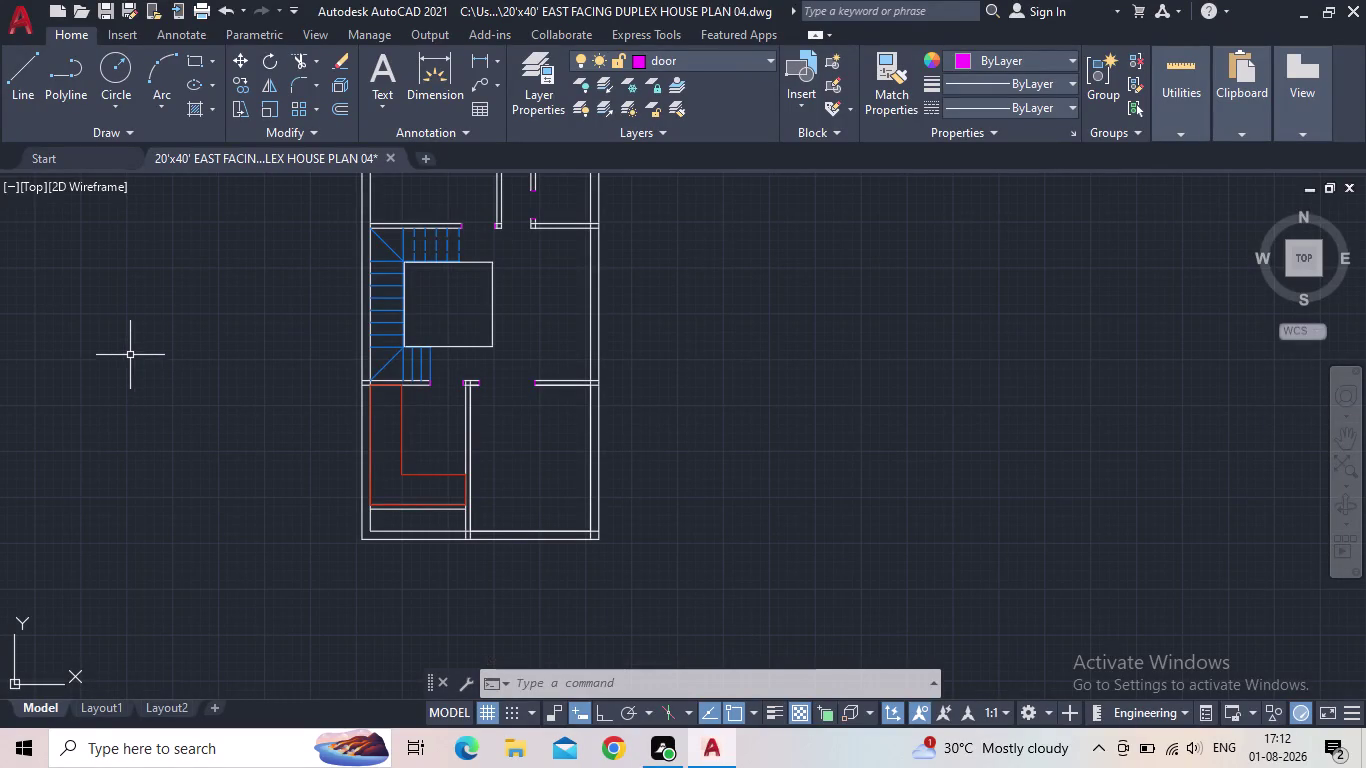
Start TR and fence-trim the wall lines crossing the upper room opening.
scroll(up, 3)
scroll(up, 3)
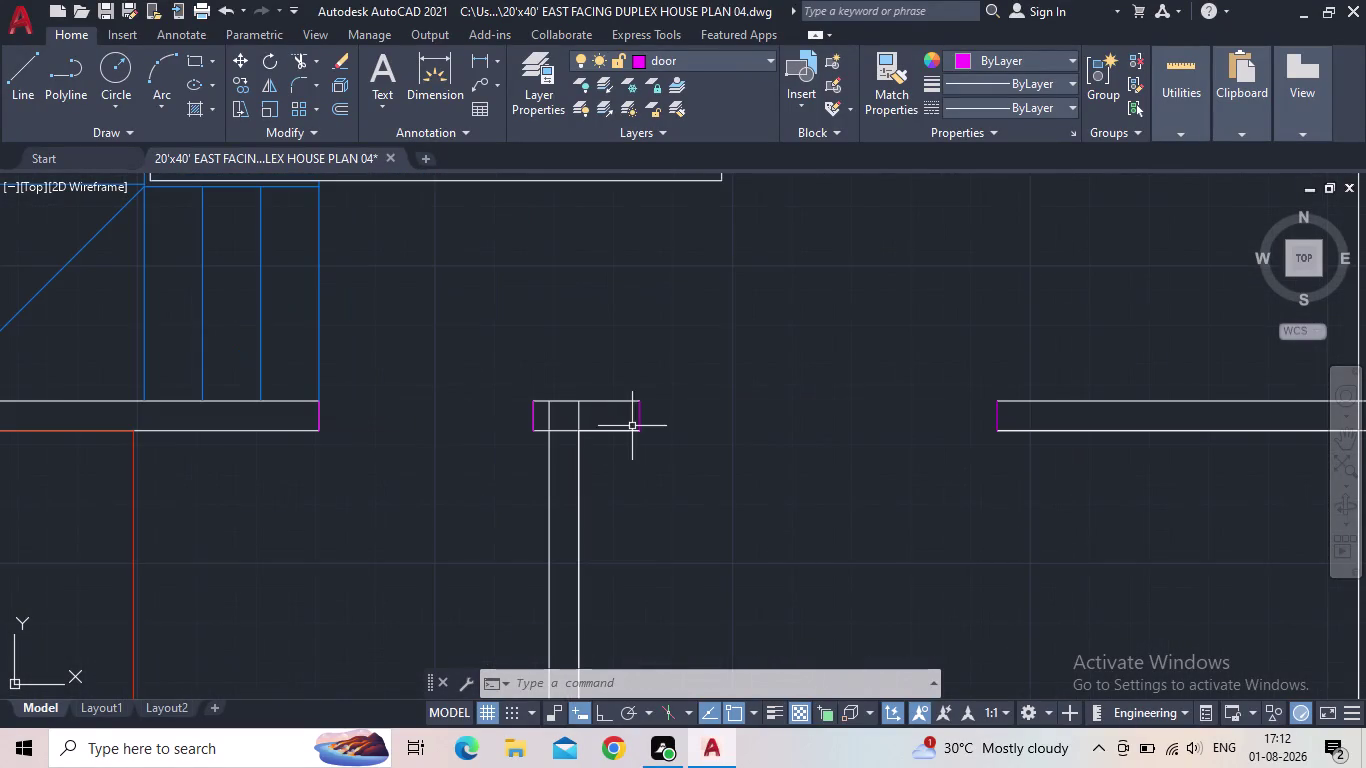
middle_drag(754, 426, 649, 453)
scroll(down, 3)
scroll(down, 3)
middle_drag(683, 321, 707, 387)
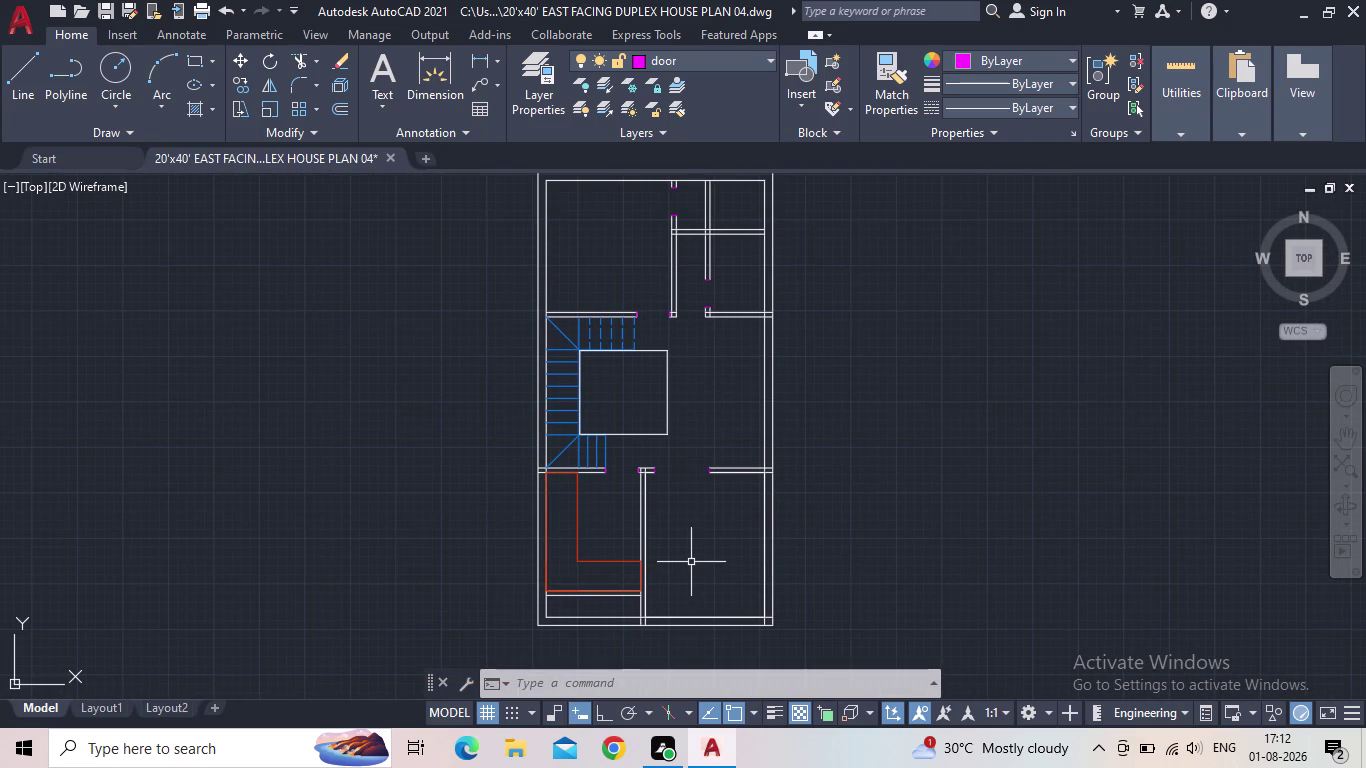
middle_drag(668, 544, 640, 639)
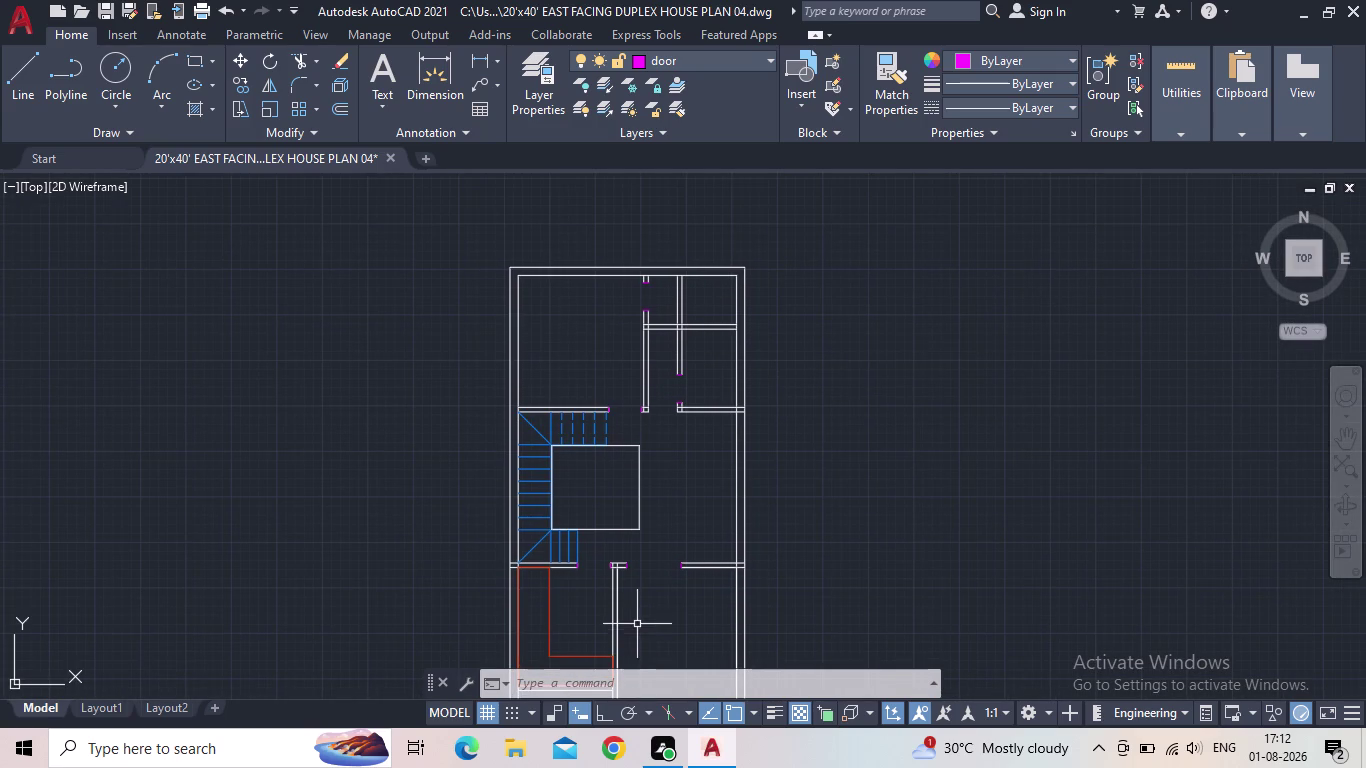
scroll(up, 3)
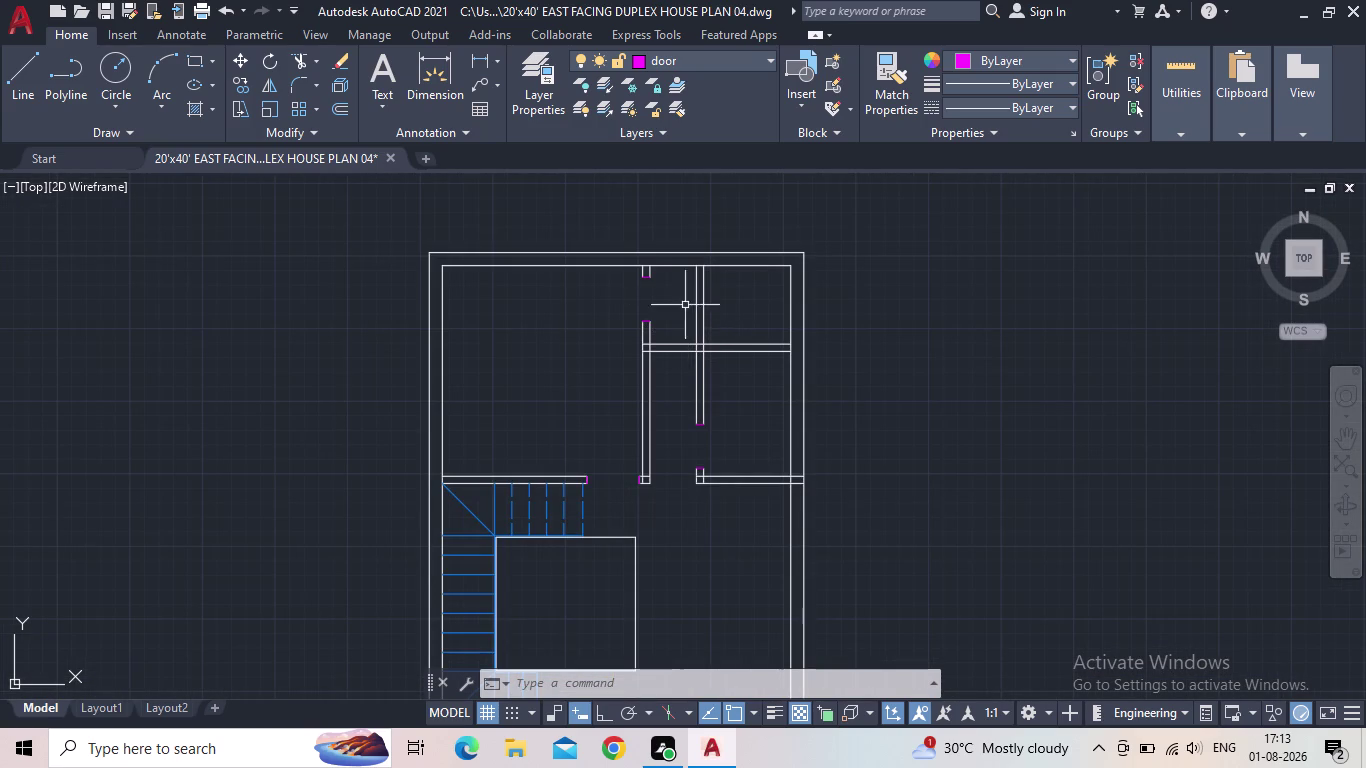
middle_drag(736, 315, 743, 426)
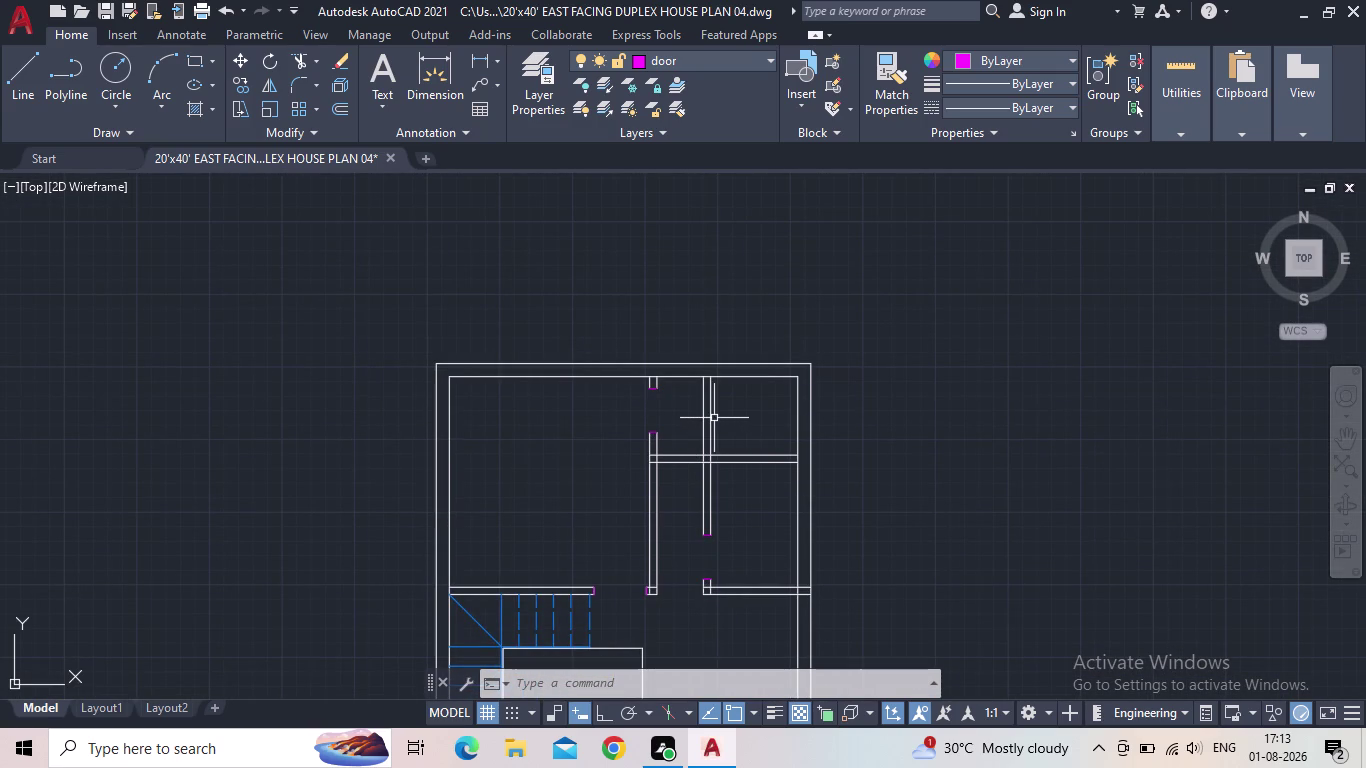
key(t)
key(r)
key(Return)
click(734, 414)
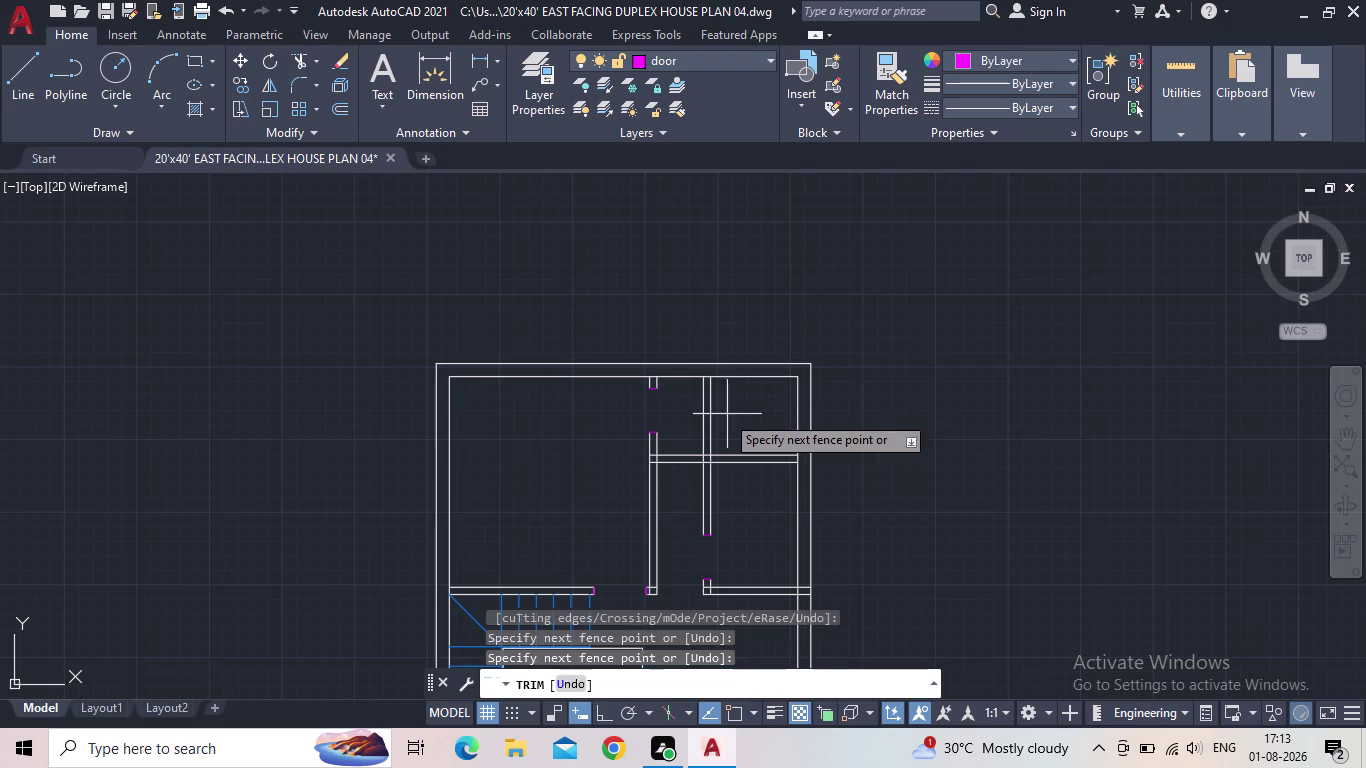
click(697, 418)
Fence-trim the partition lines and cut two wall segments at the junction.
scroll(up, 3)
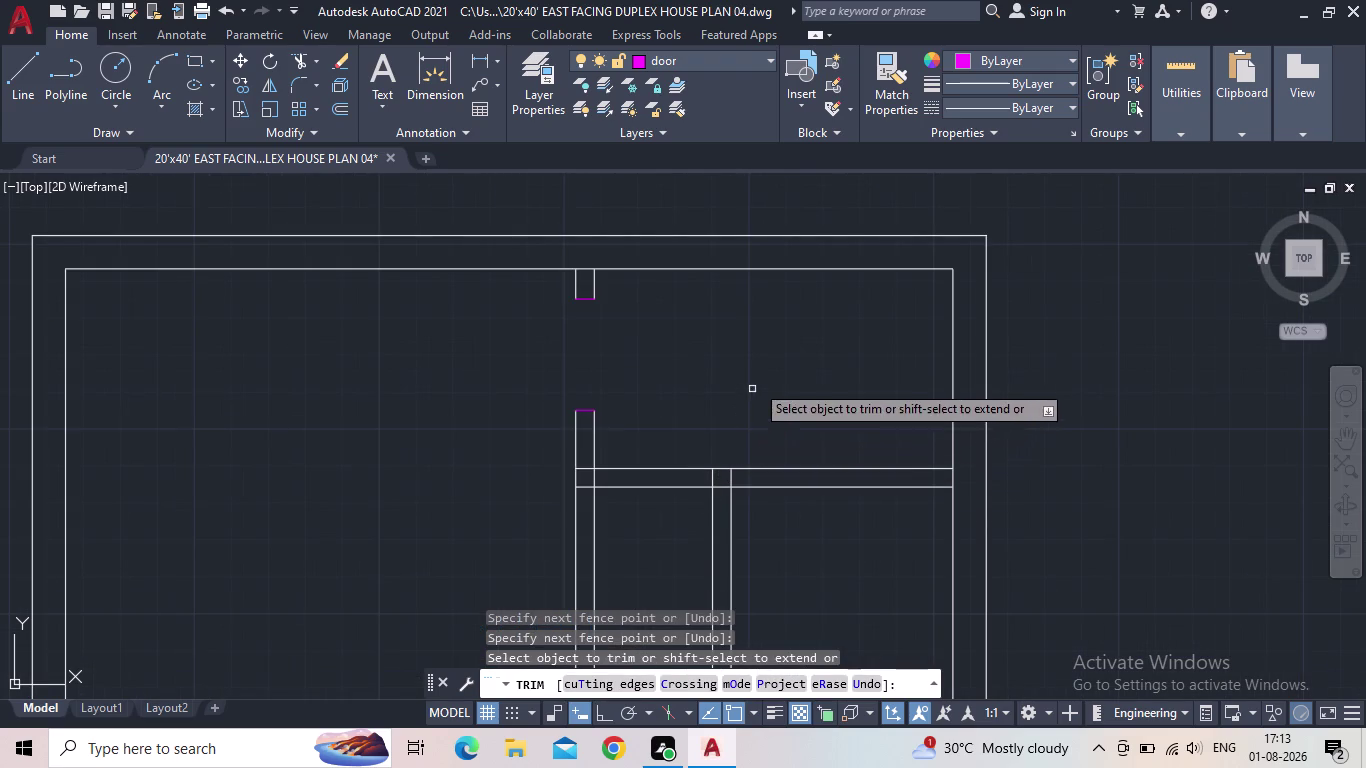
scroll(down, 3)
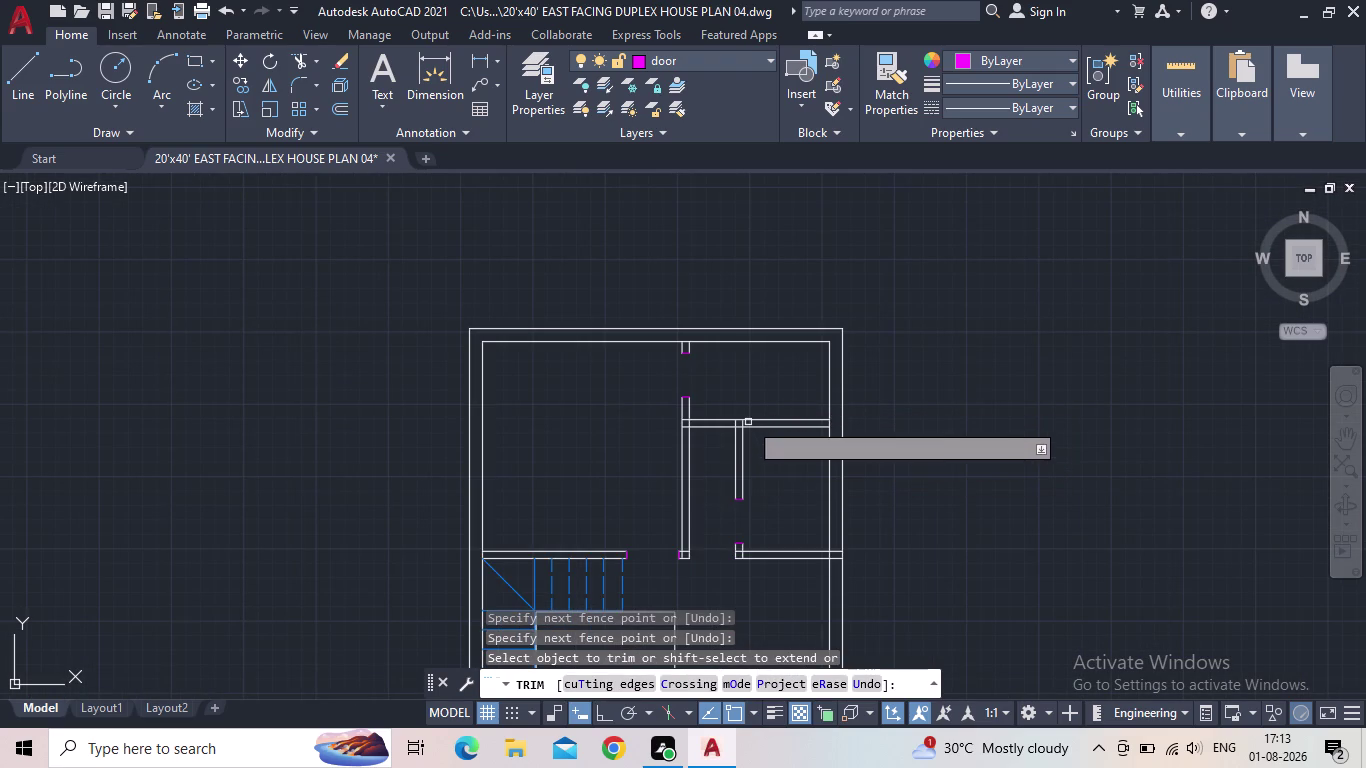
scroll(up, 3)
click(809, 432)
click(718, 440)
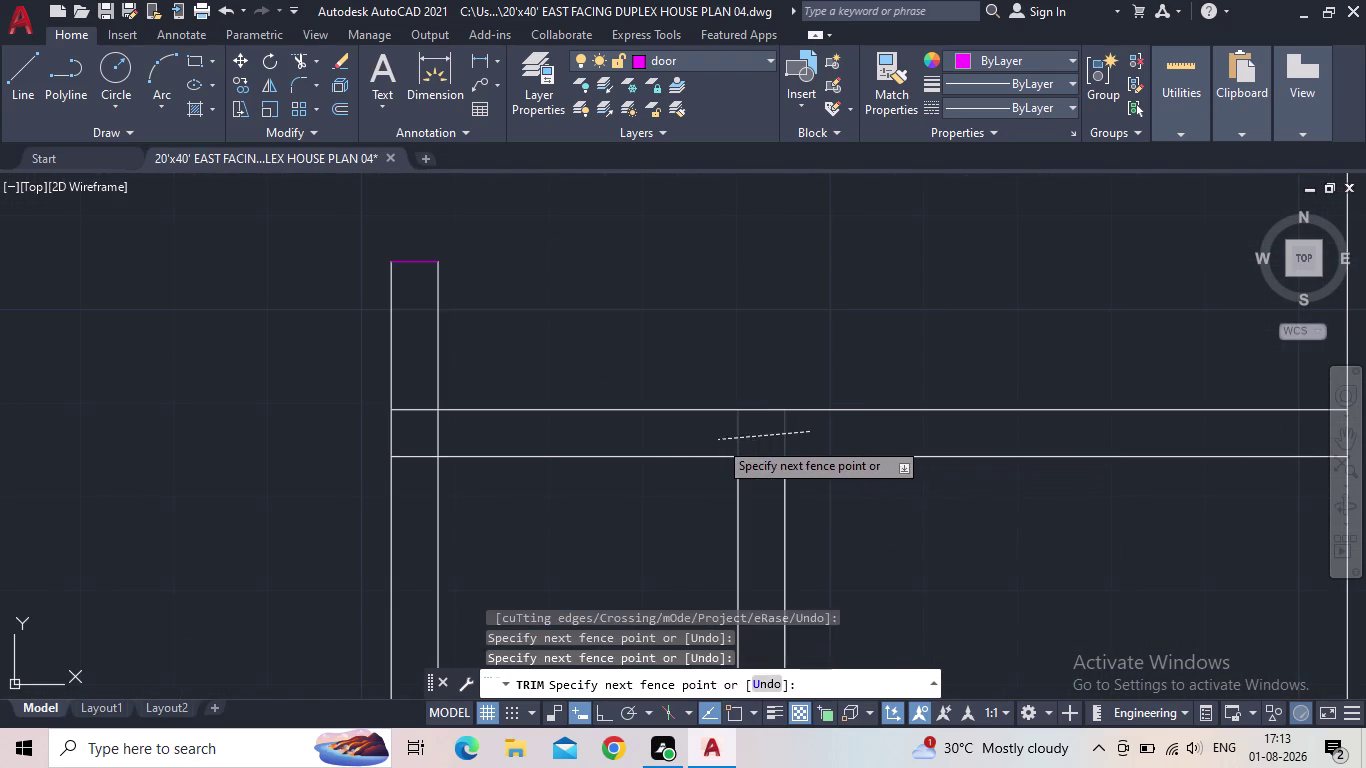
scroll(down, 3)
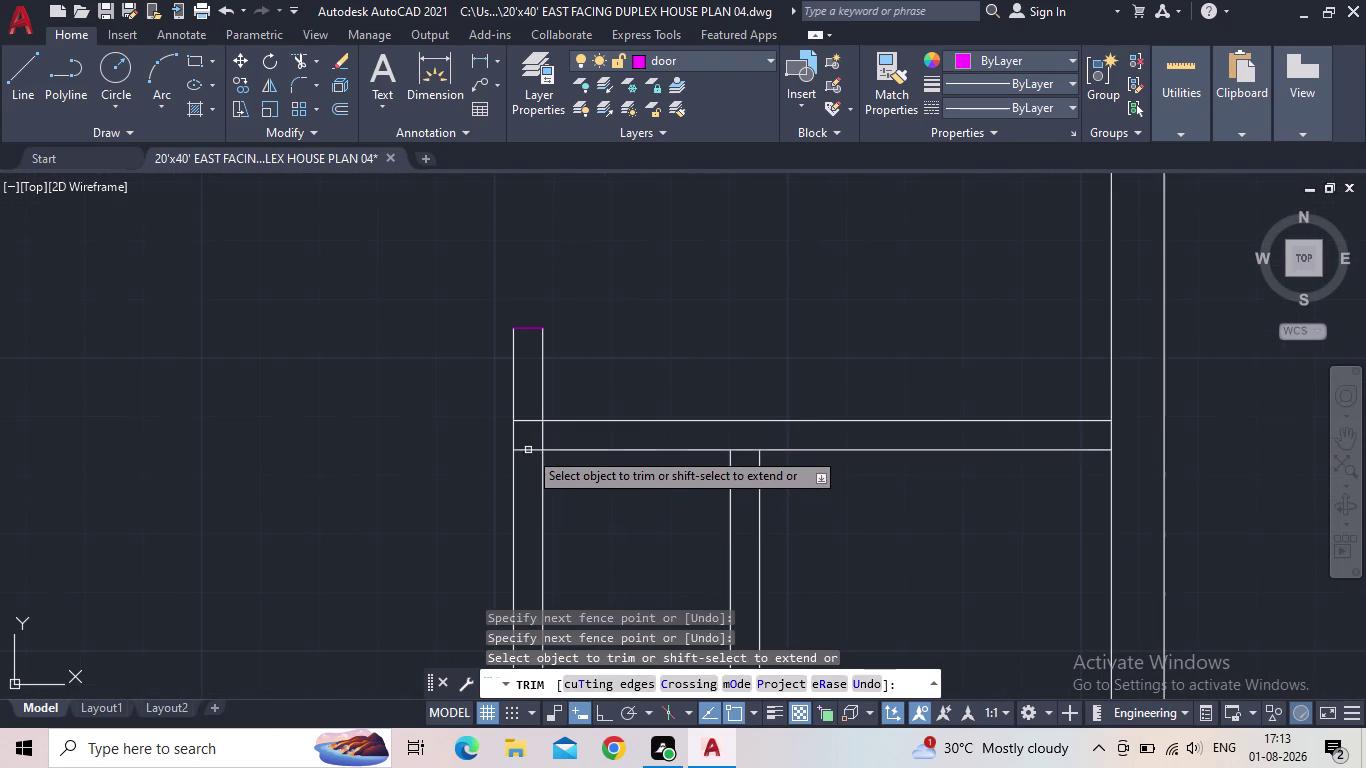
scroll(up, 3)
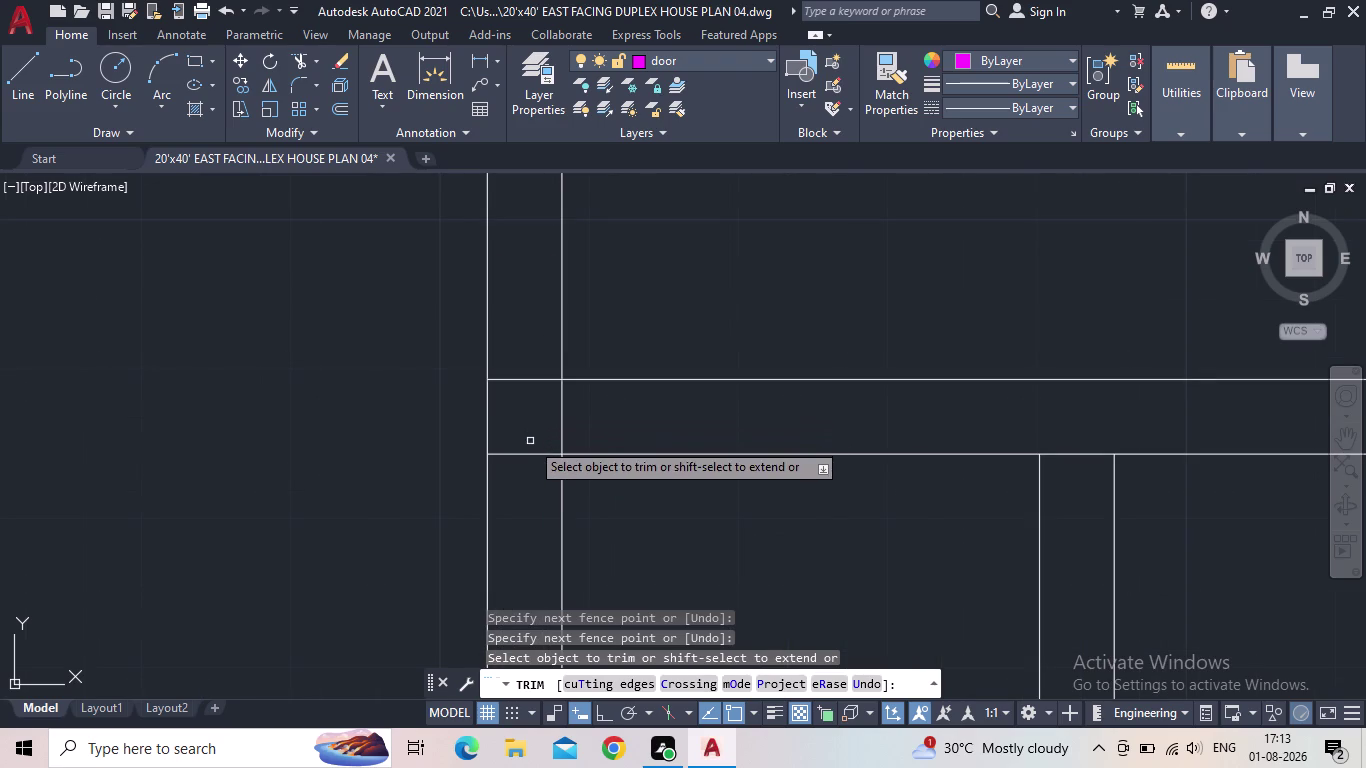
click(526, 455)
click(562, 433)
Trim the last stray wall segment in the upper-right room and finish trimming.
scroll(down, 3)
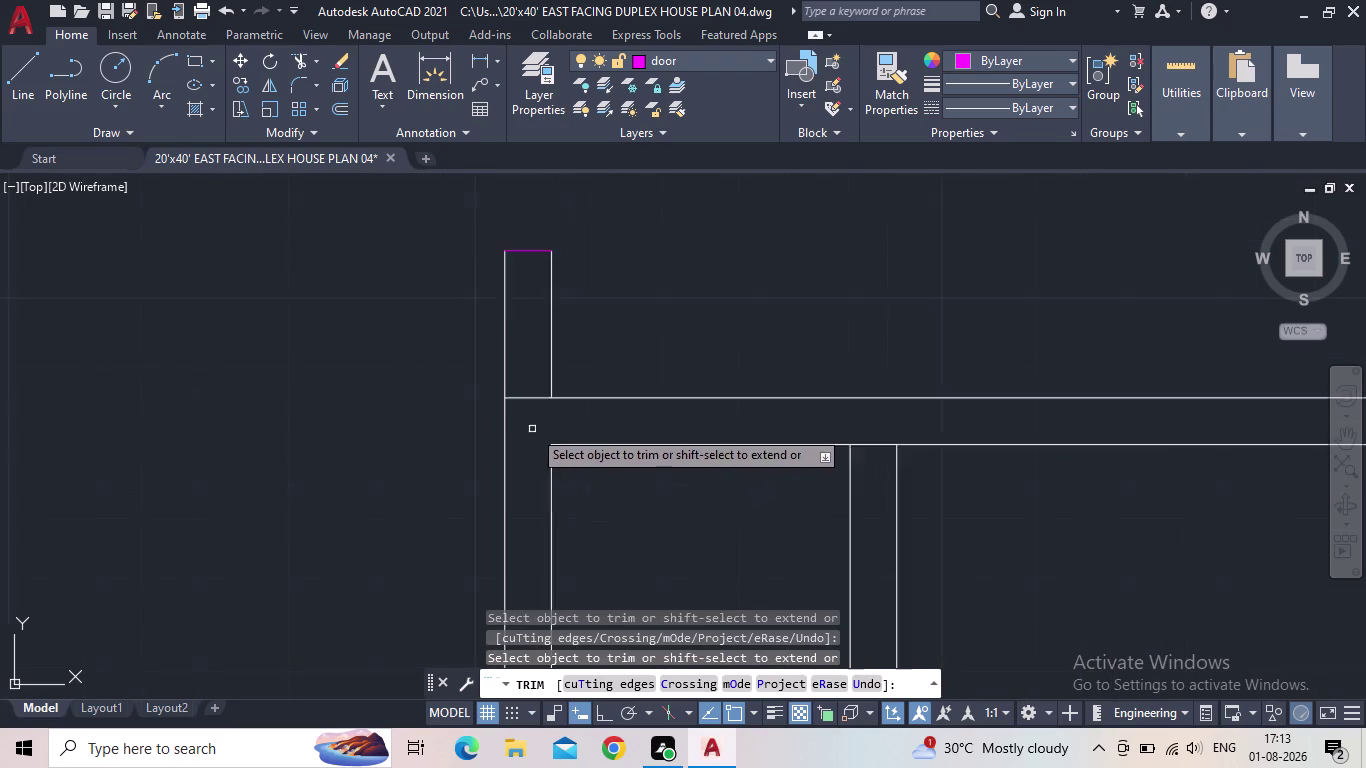
scroll(down, 3)
scroll(down, 3)
middle_drag(608, 482, 632, 435)
scroll(down, 3)
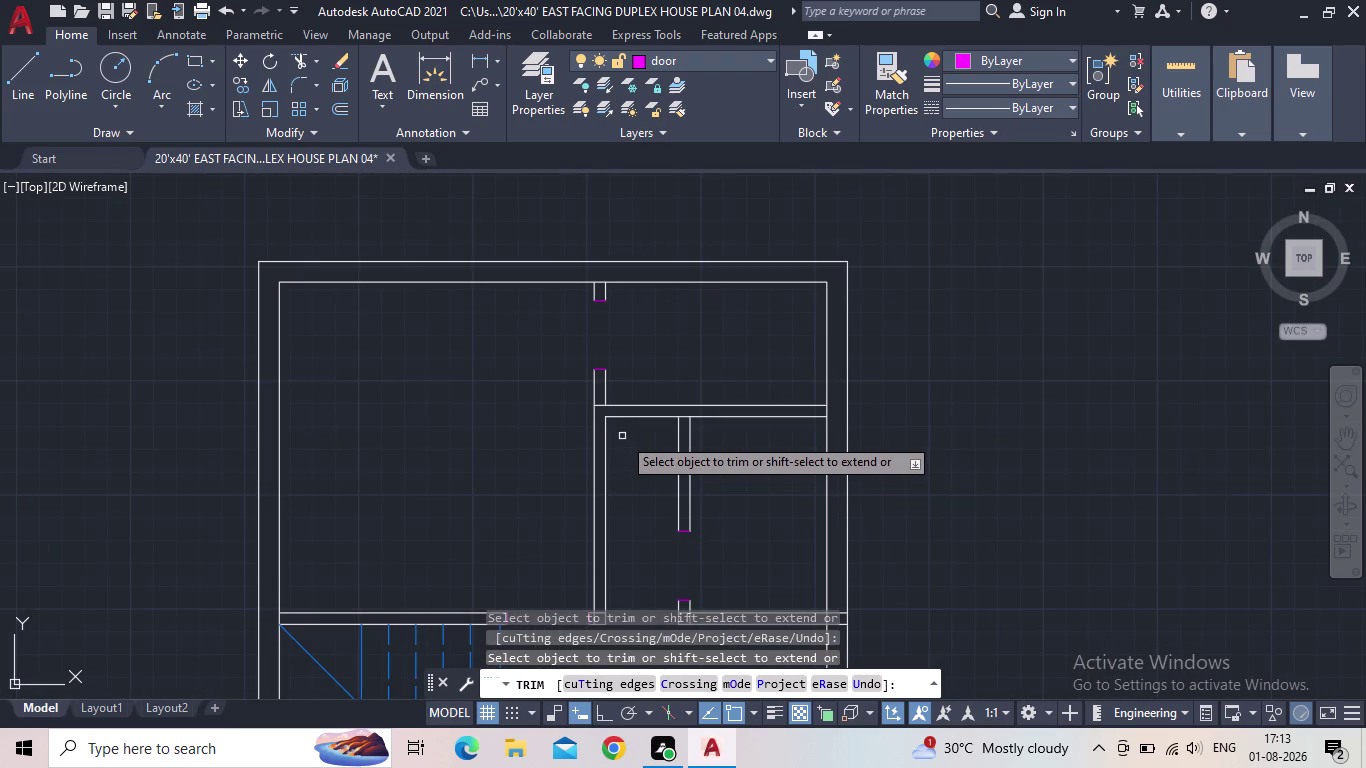
middle_drag(649, 419, 653, 388)
click(658, 427)
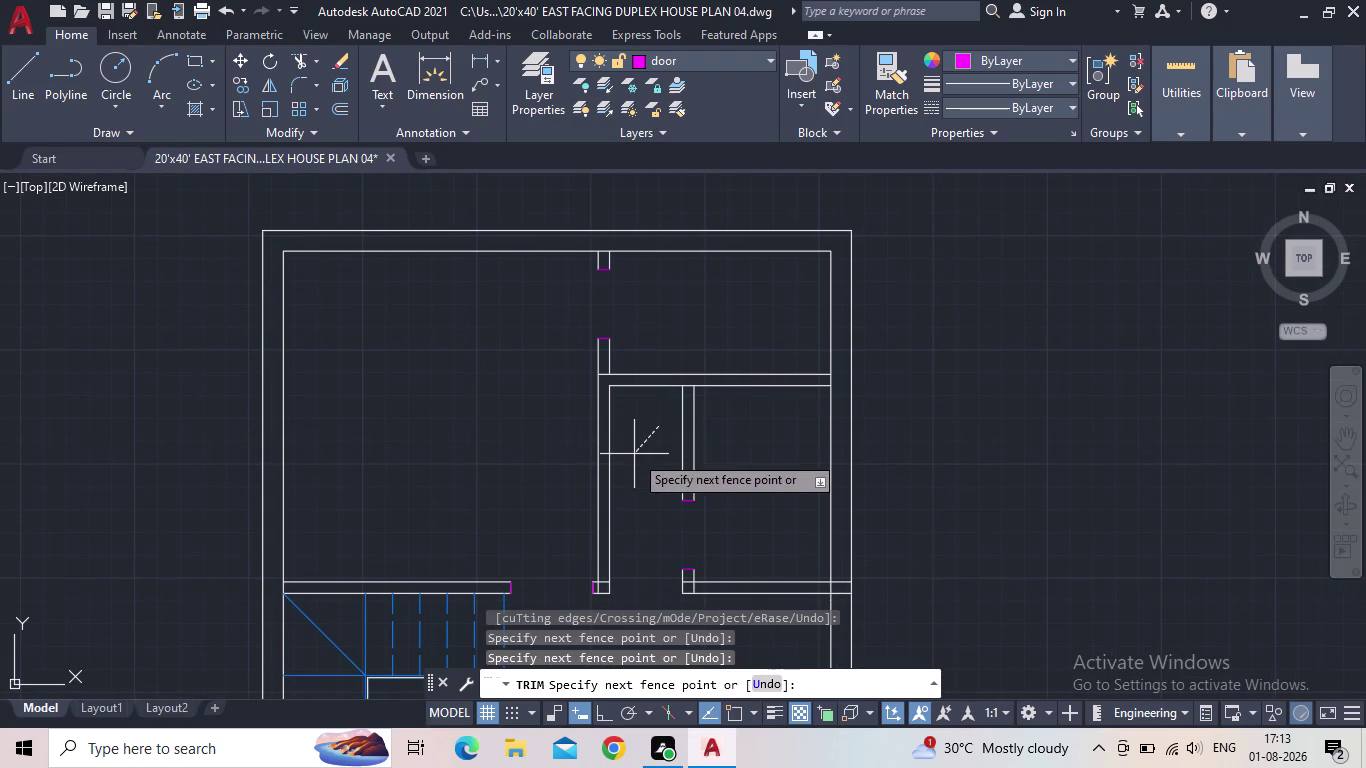
click(636, 455)
key(Escape)
scroll(down, 3)
middle_drag(653, 436, 638, 356)
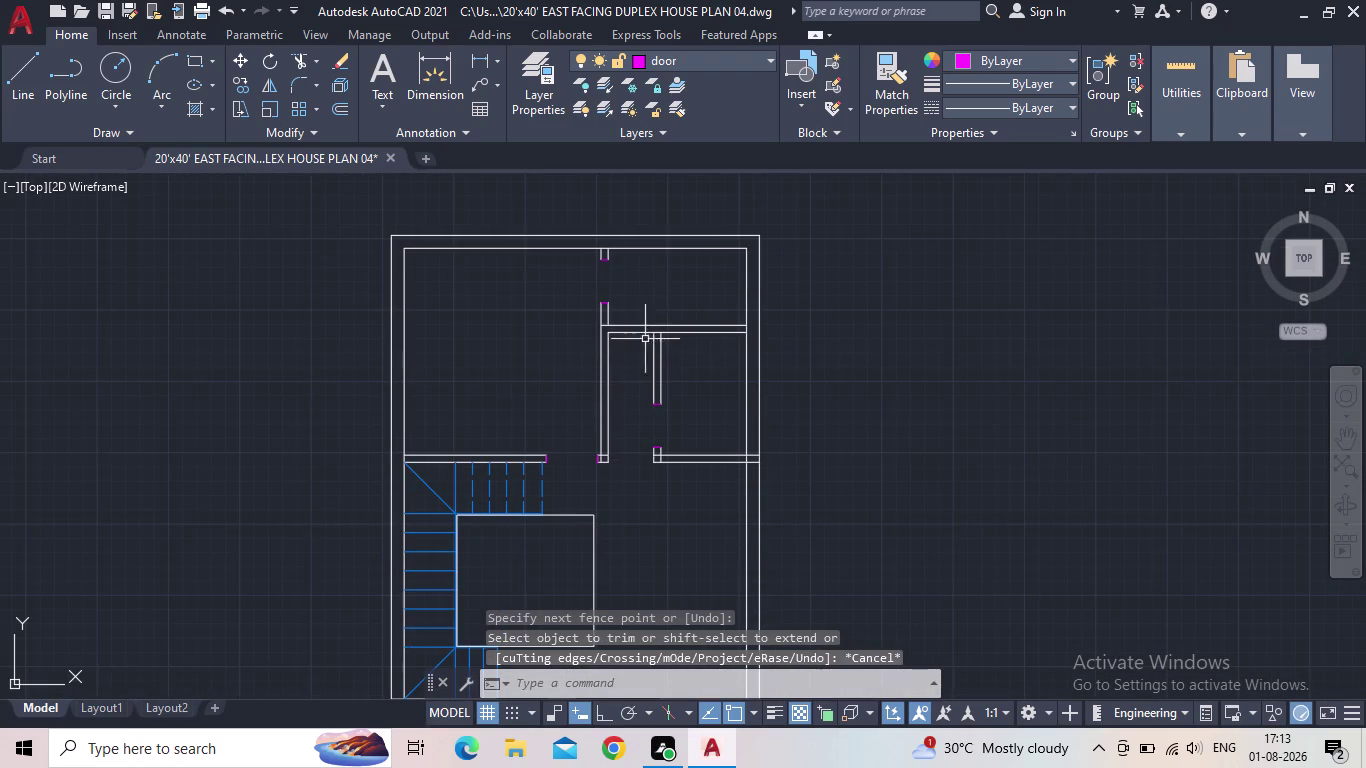
Open the Dimension Style Manager and close it again.
key(d)
key(Return)
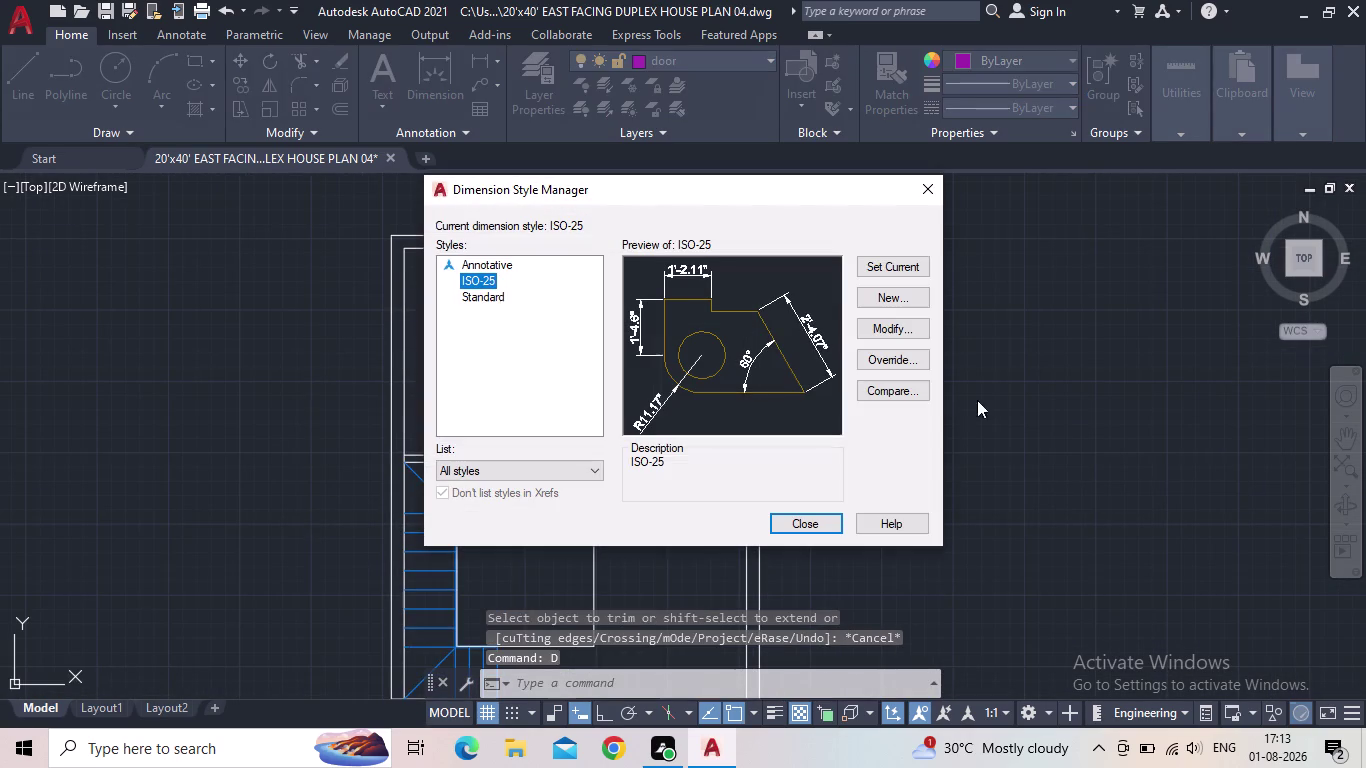
click(931, 190)
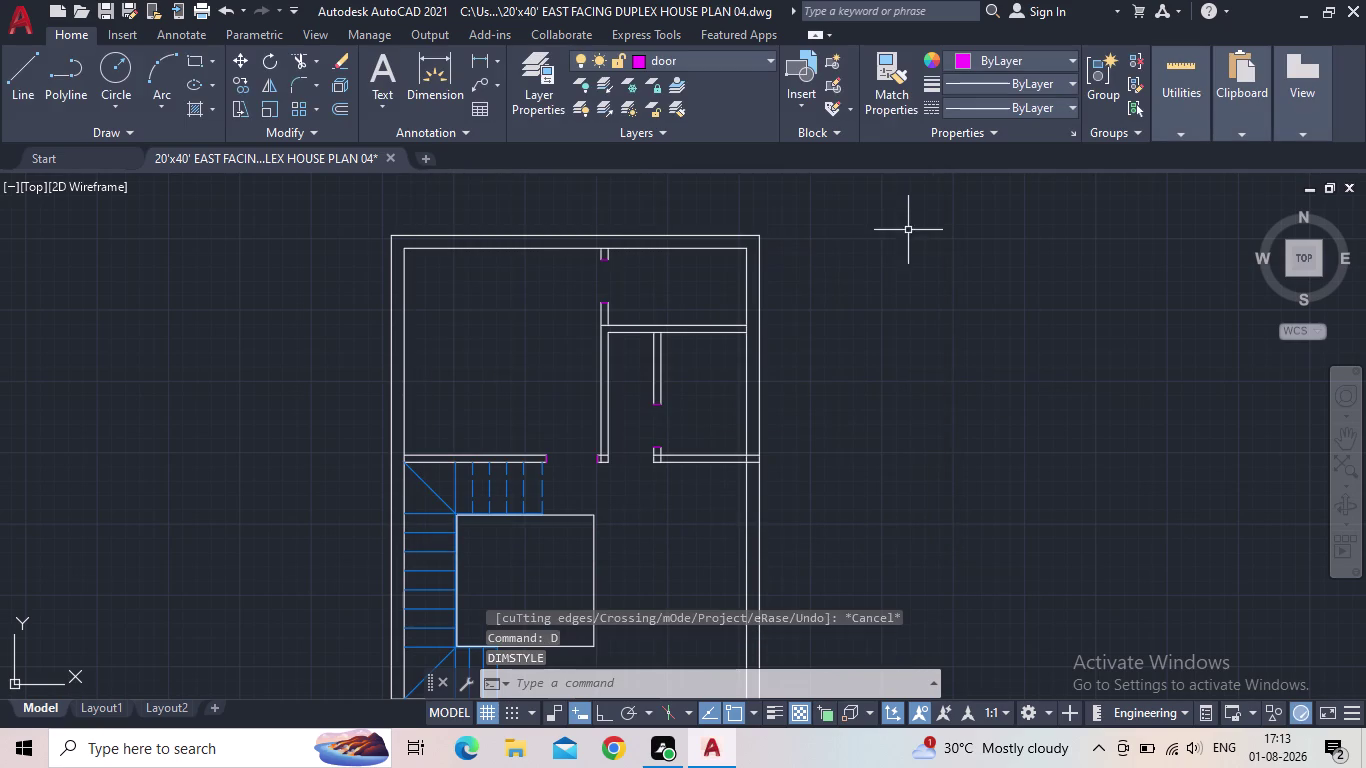
Drag Door - Imperial from the Architectural tool palette to the plan's right, then close the palettes.
key(t)
text(OOL)
key(Return)
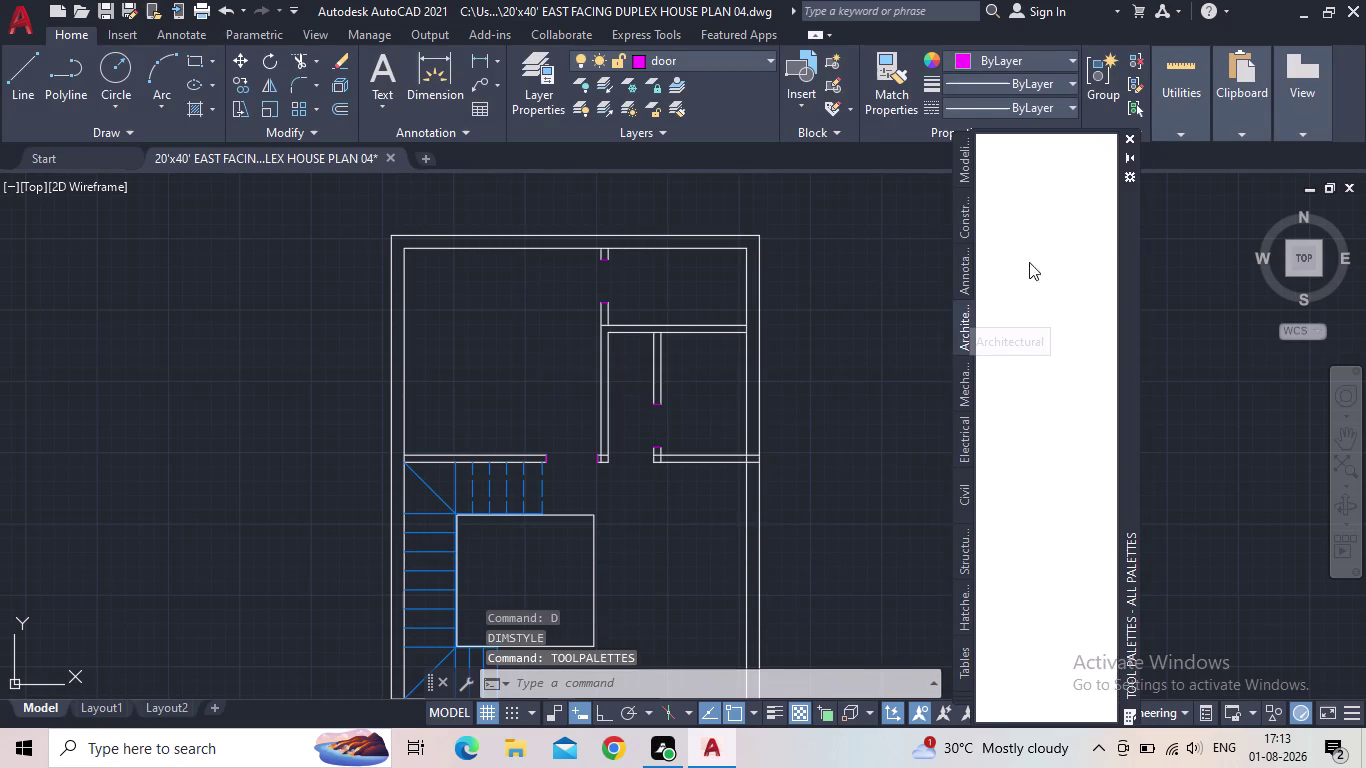
drag(1027, 193, 913, 367)
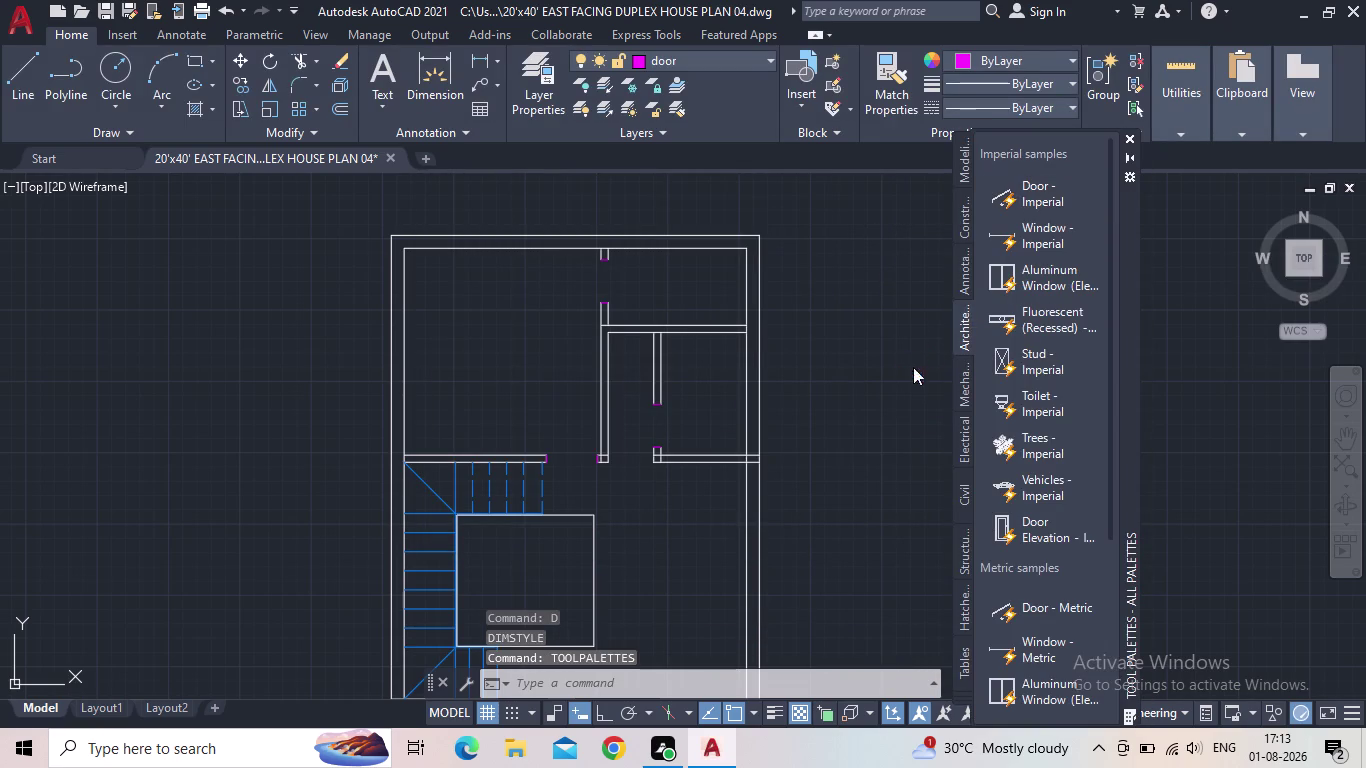
drag(913, 367, 906, 365)
click(1128, 133)
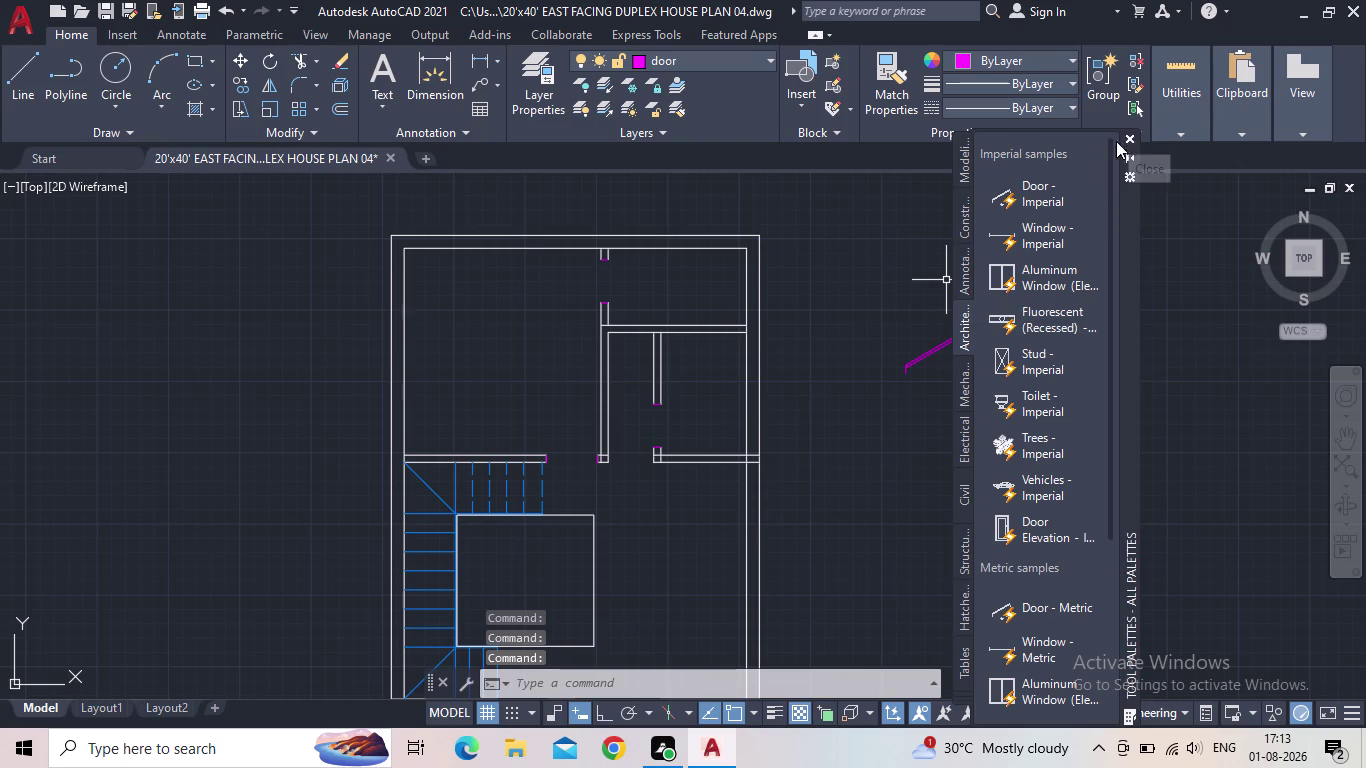
click(924, 358)
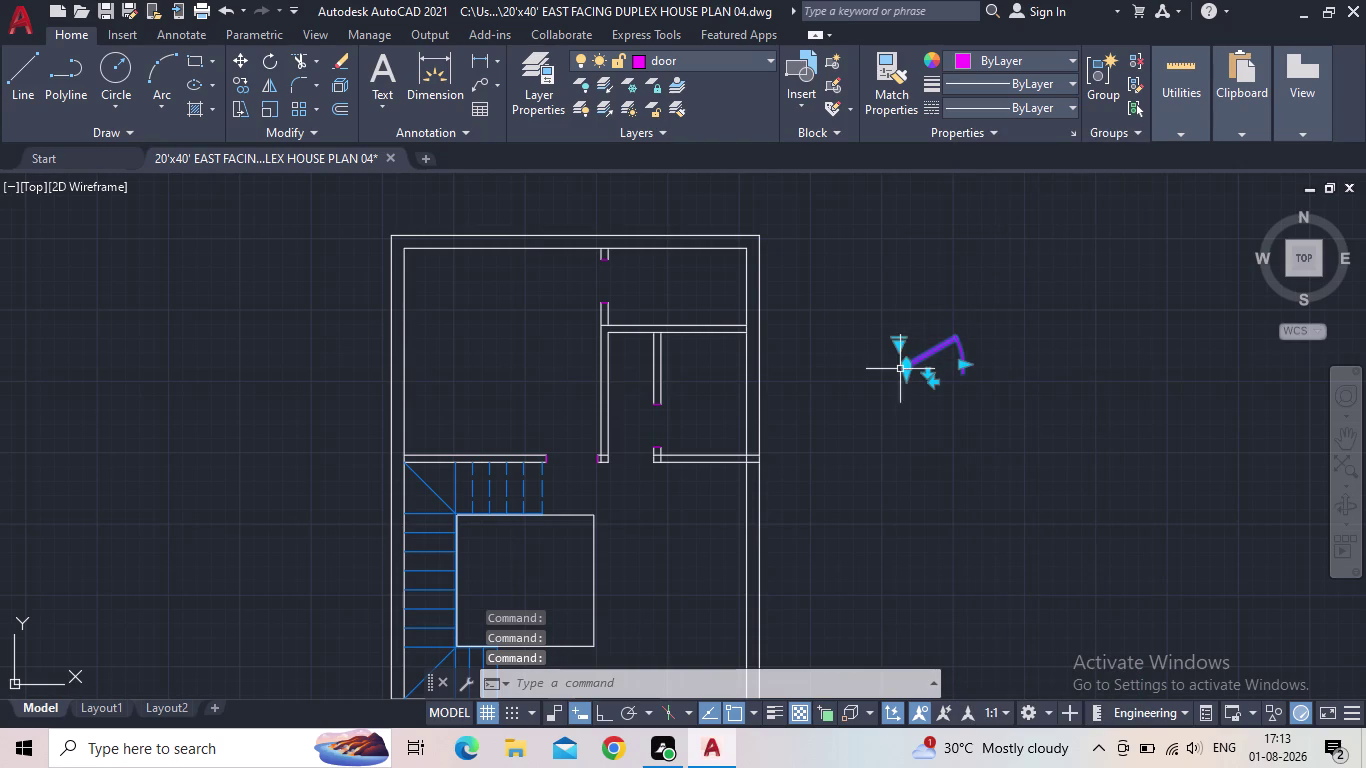
Set the door block's opening angle to 90° for a quarter-circle swing.
click(898, 350)
click(898, 349)
click(897, 343)
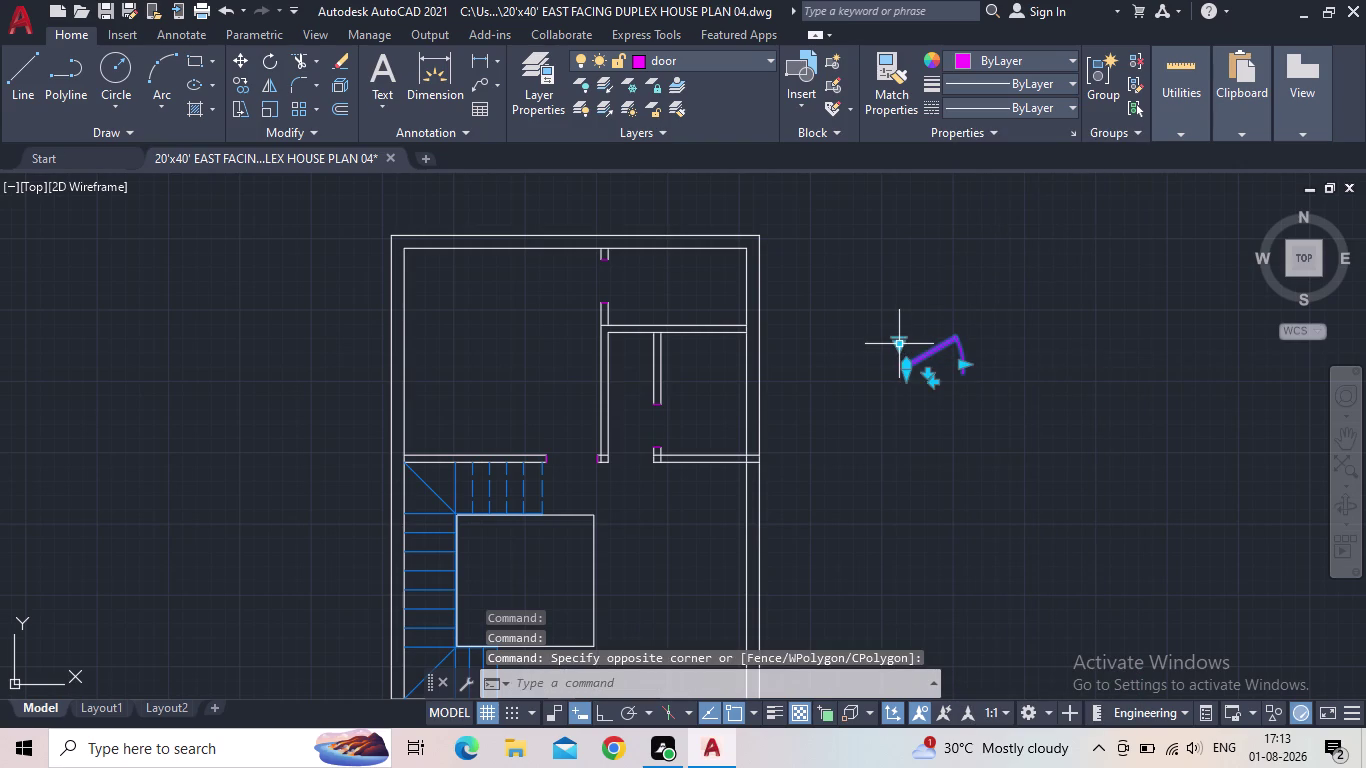
click(944, 426)
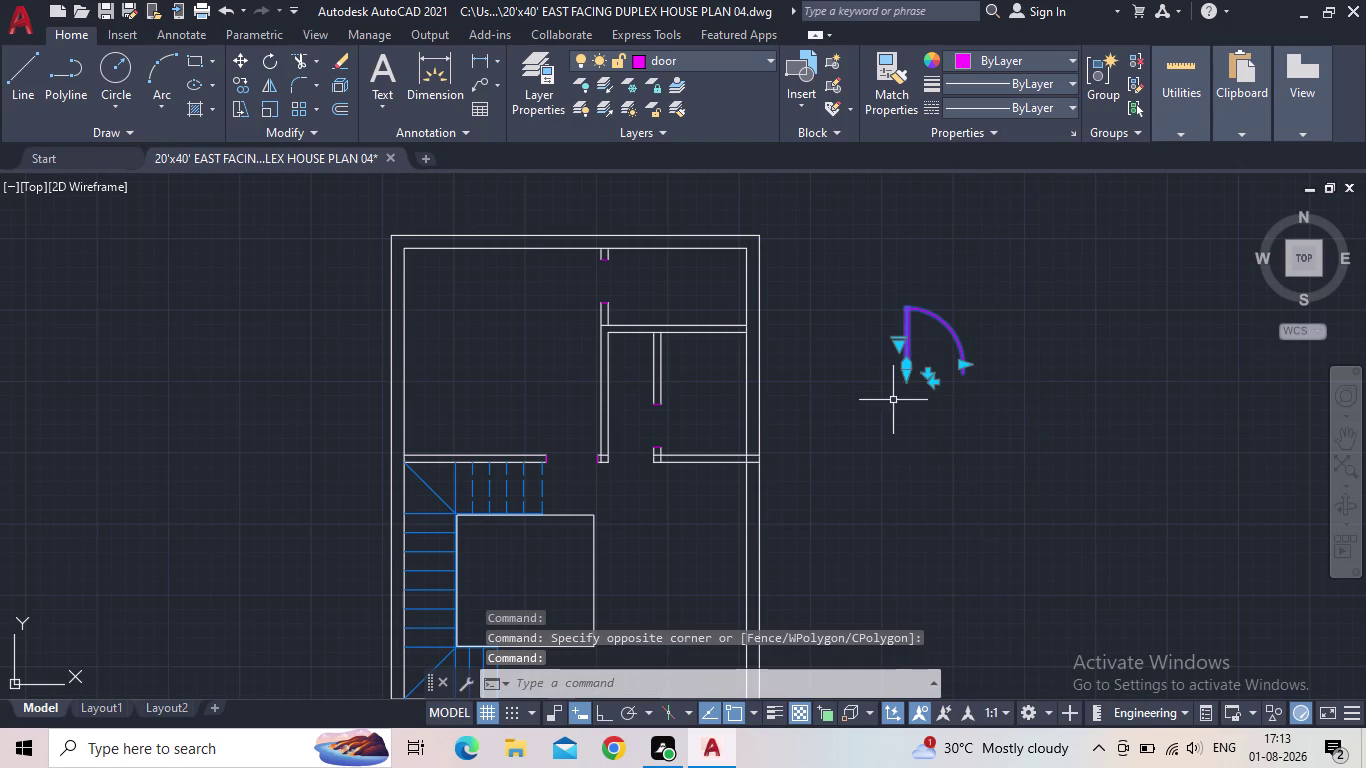
scroll(up, 3)
scroll(down, 3)
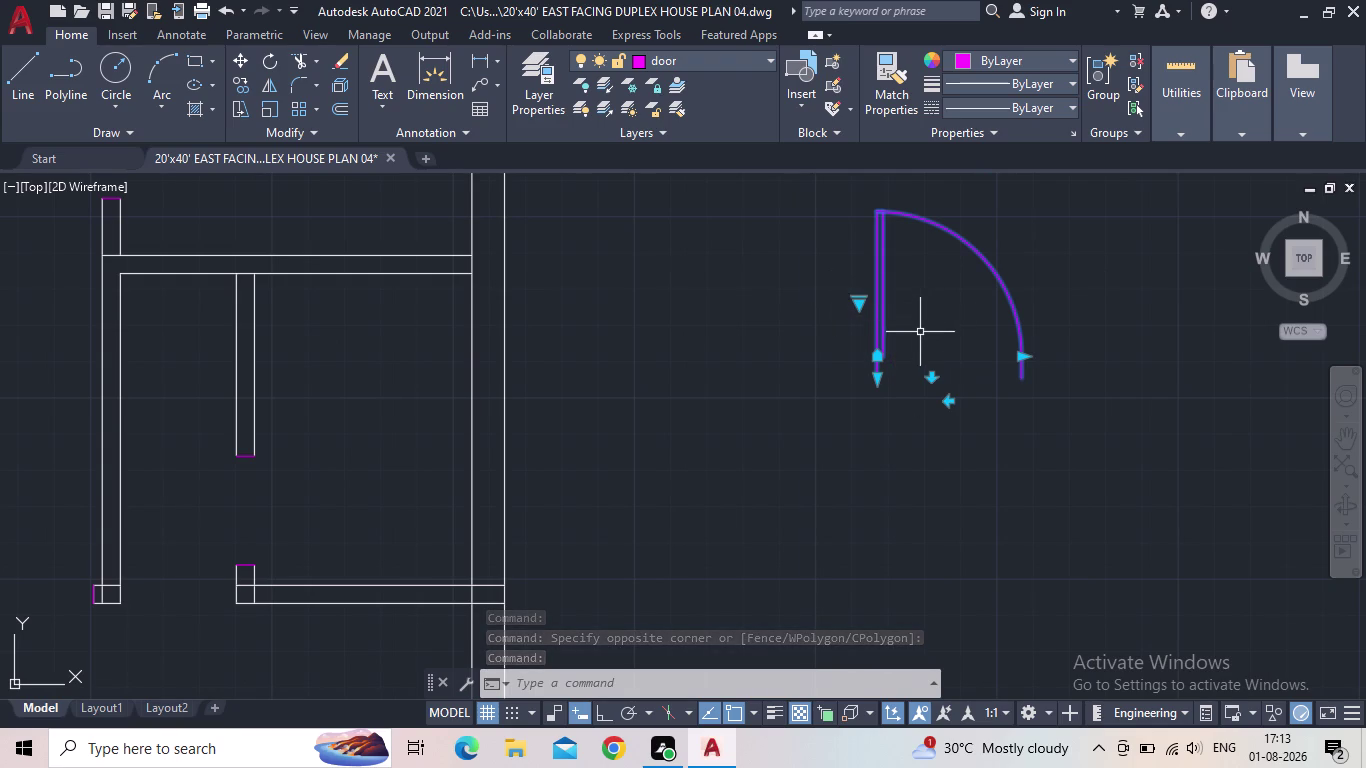
key(Escape)
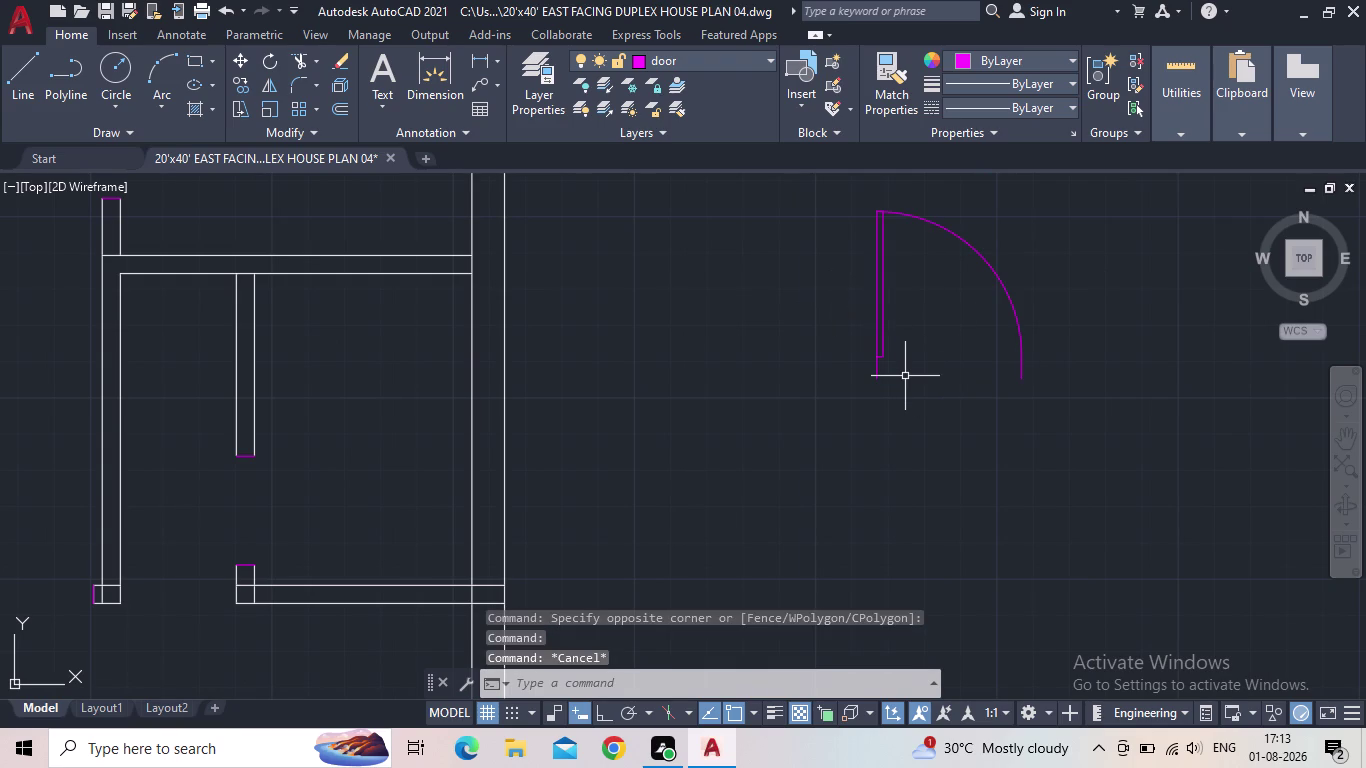
Start copying the door symbol with the CO command.
key(c)
key(o)
key(Return)
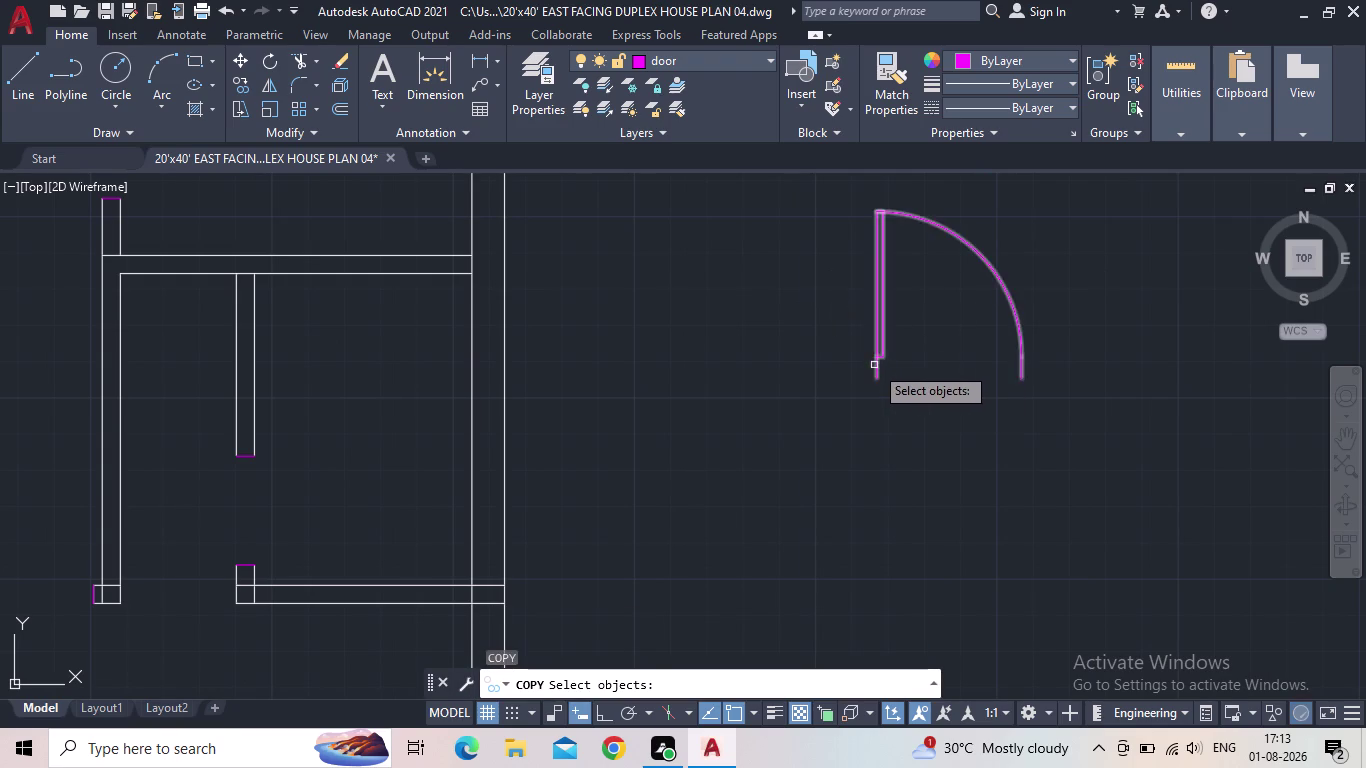
click(874, 365)
key(space)
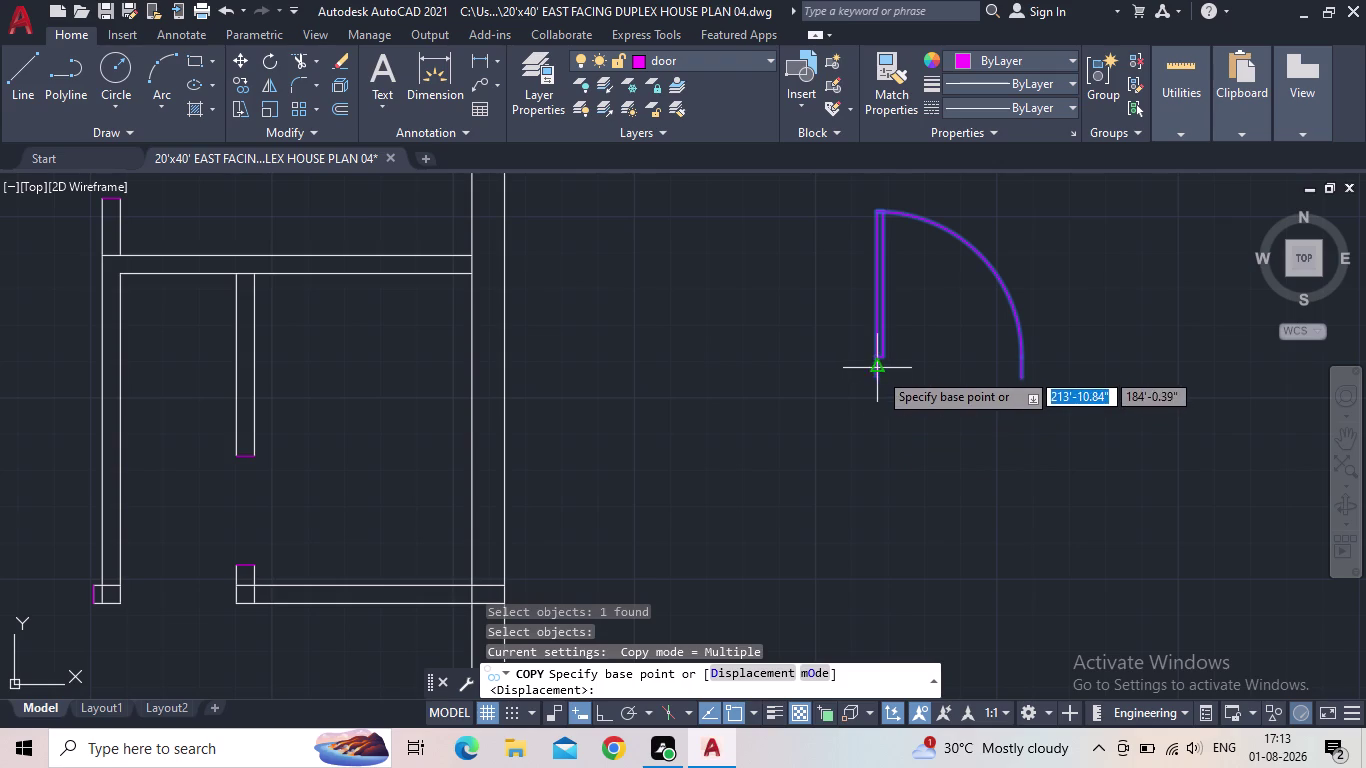
click(877, 387)
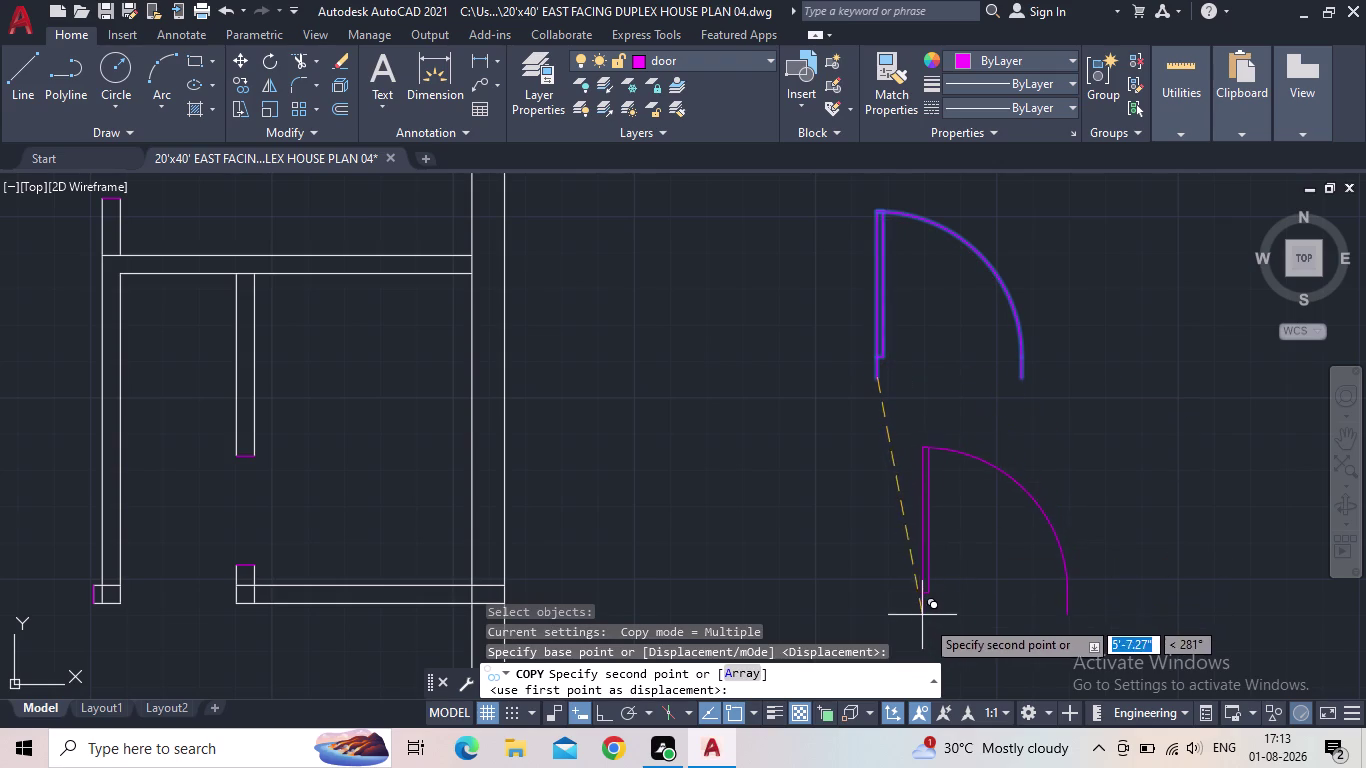
middle_drag(940, 617, 935, 557)
scroll(down, 3)
click(928, 571)
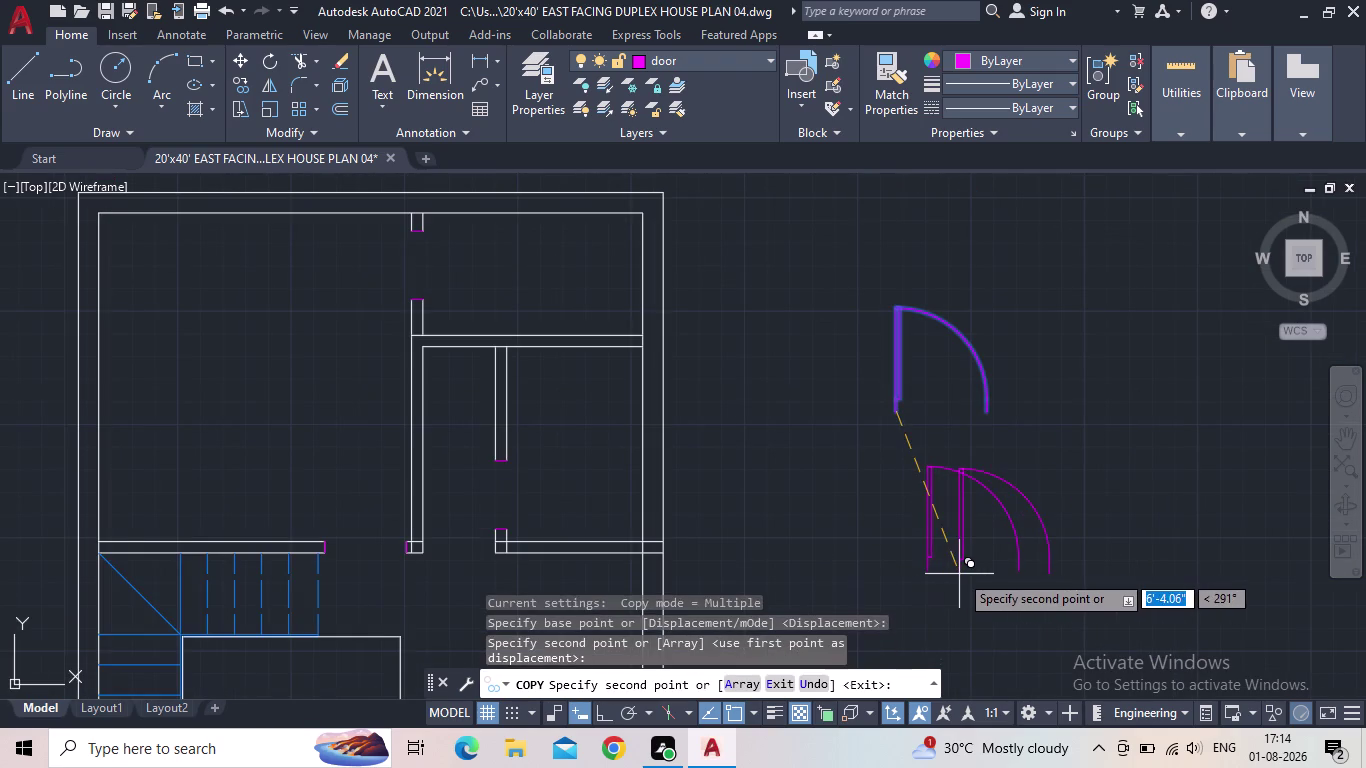
key(Escape)
click(897, 389)
scroll(up, 3)
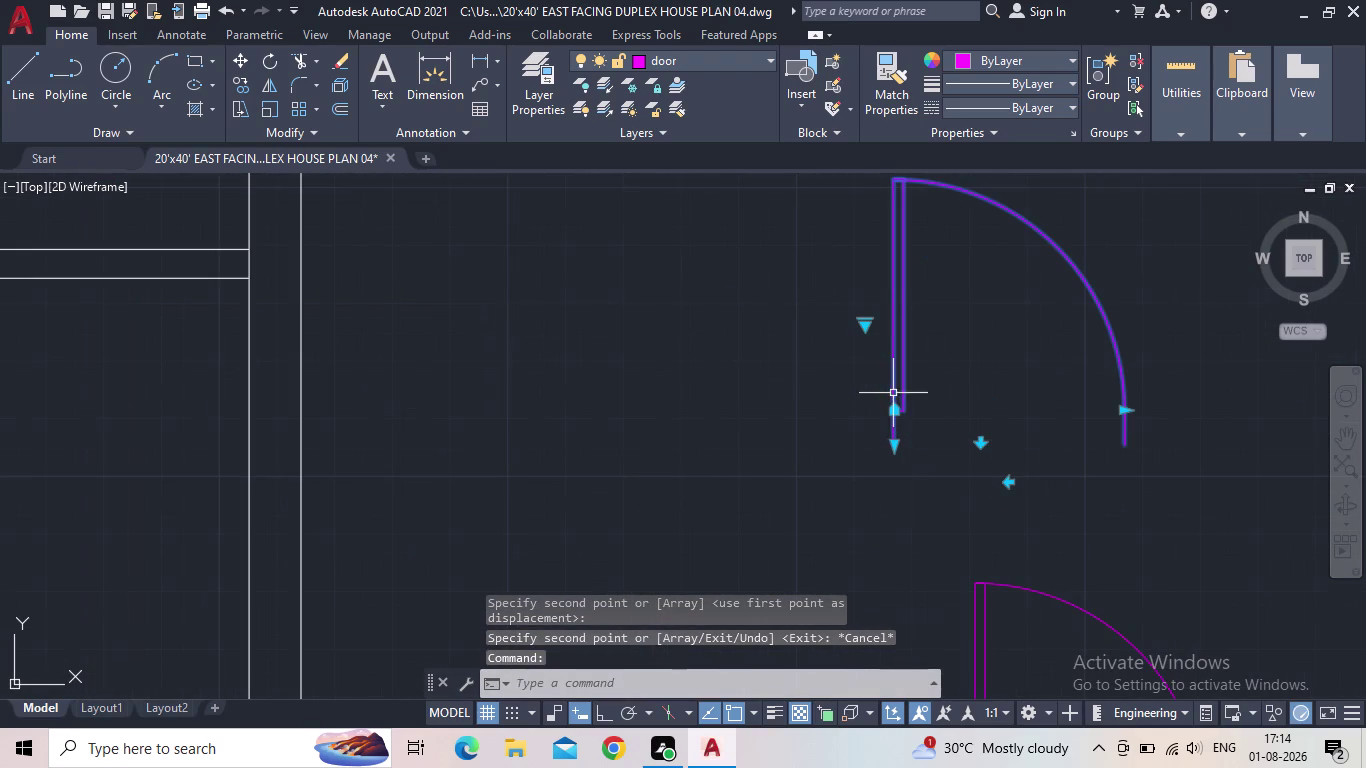
scroll(down, 3)
middle_drag(934, 382, 916, 388)
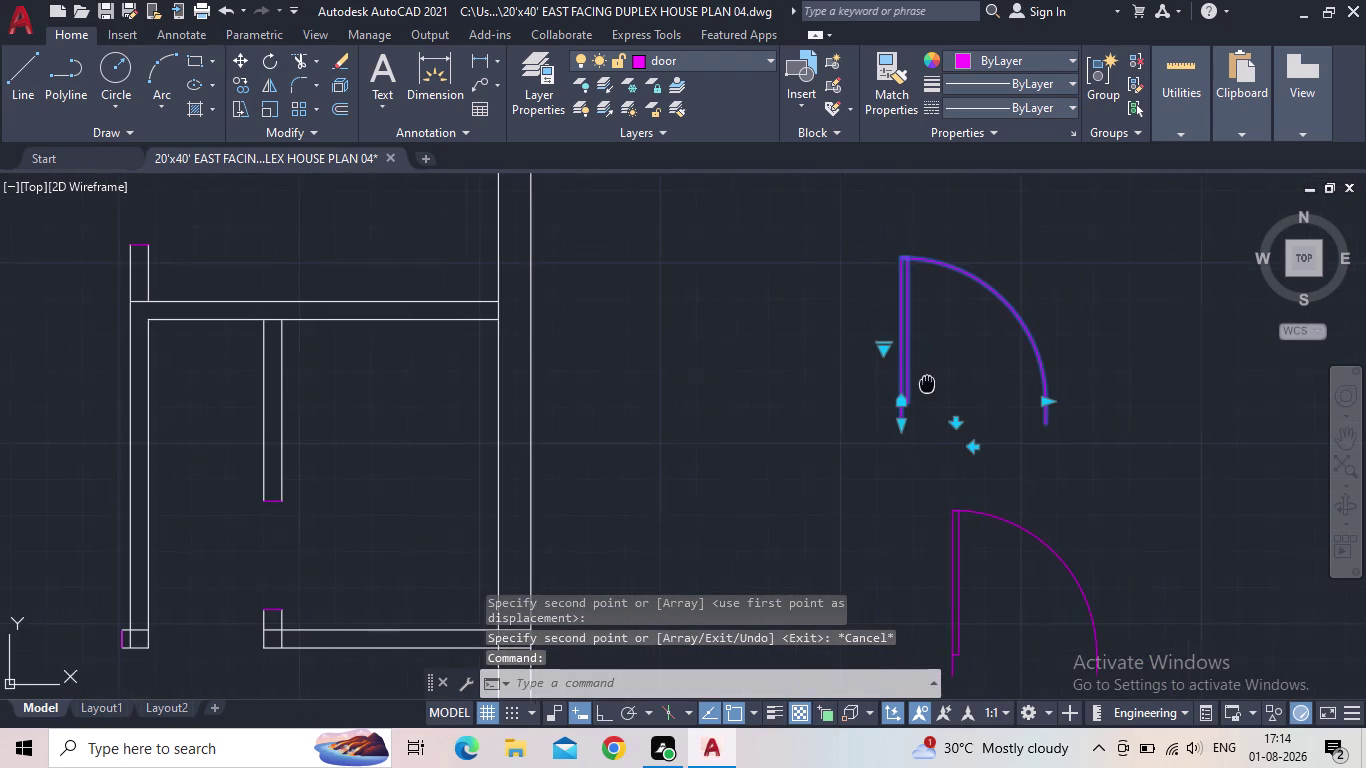
middle_drag(916, 388, 909, 387)
scroll(up, 3)
middle_drag(905, 397, 899, 410)
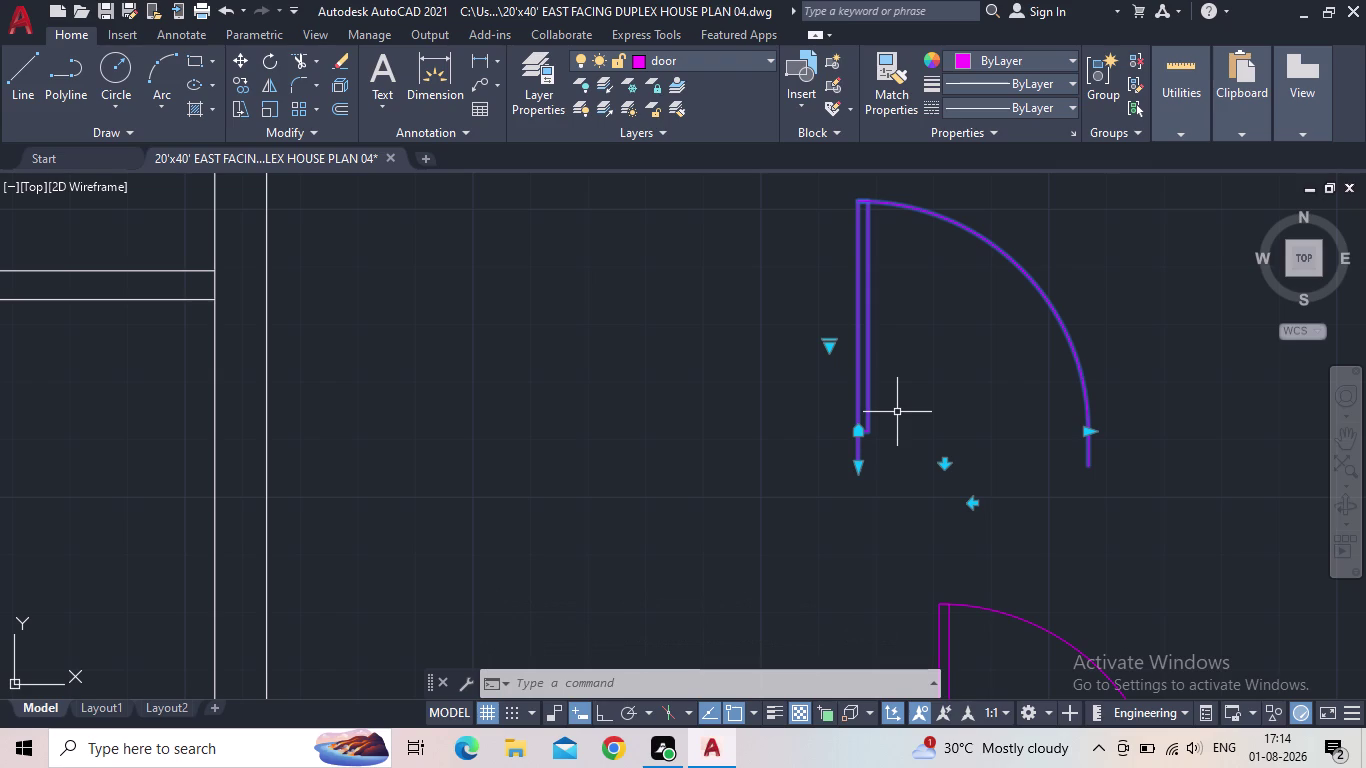
text(S)
text(C)
Scale the door from its hinge by reference, changing its current width to 3'.
key(Return)
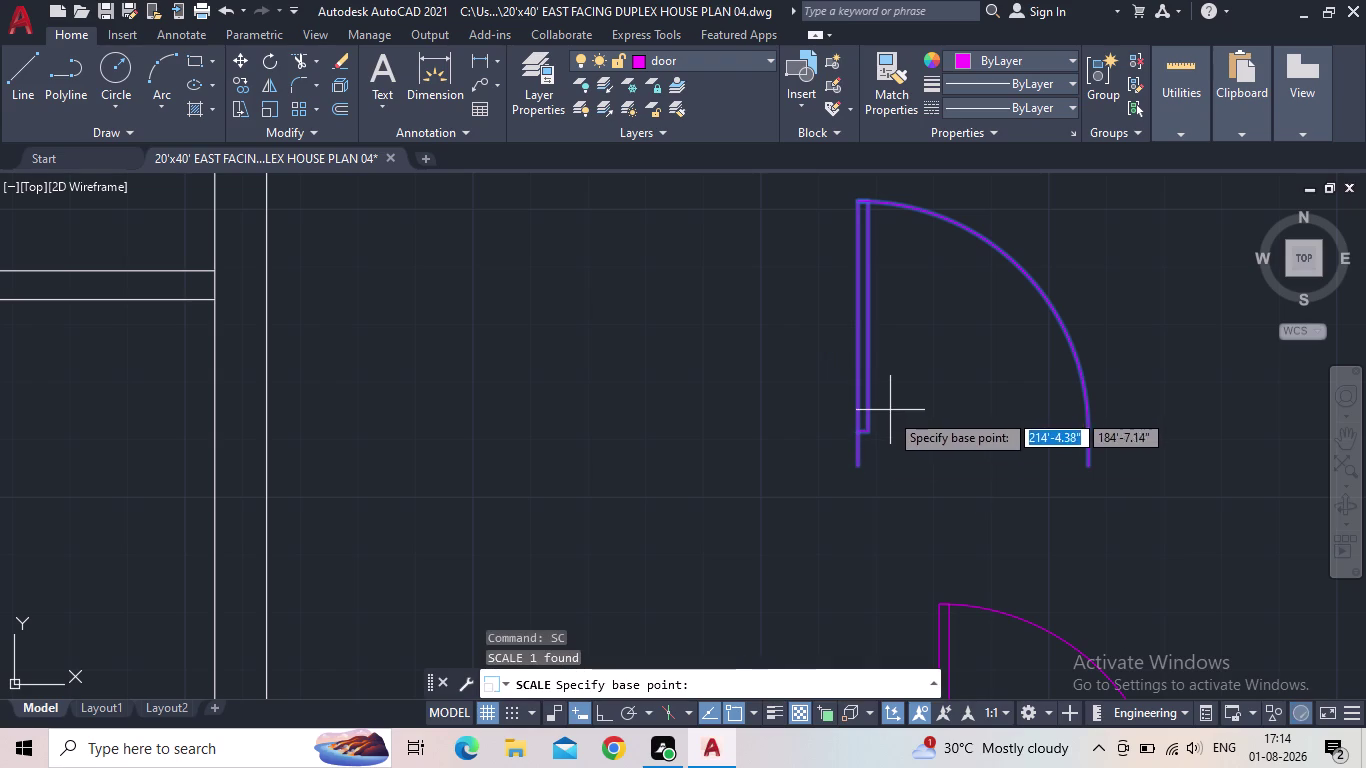
click(864, 465)
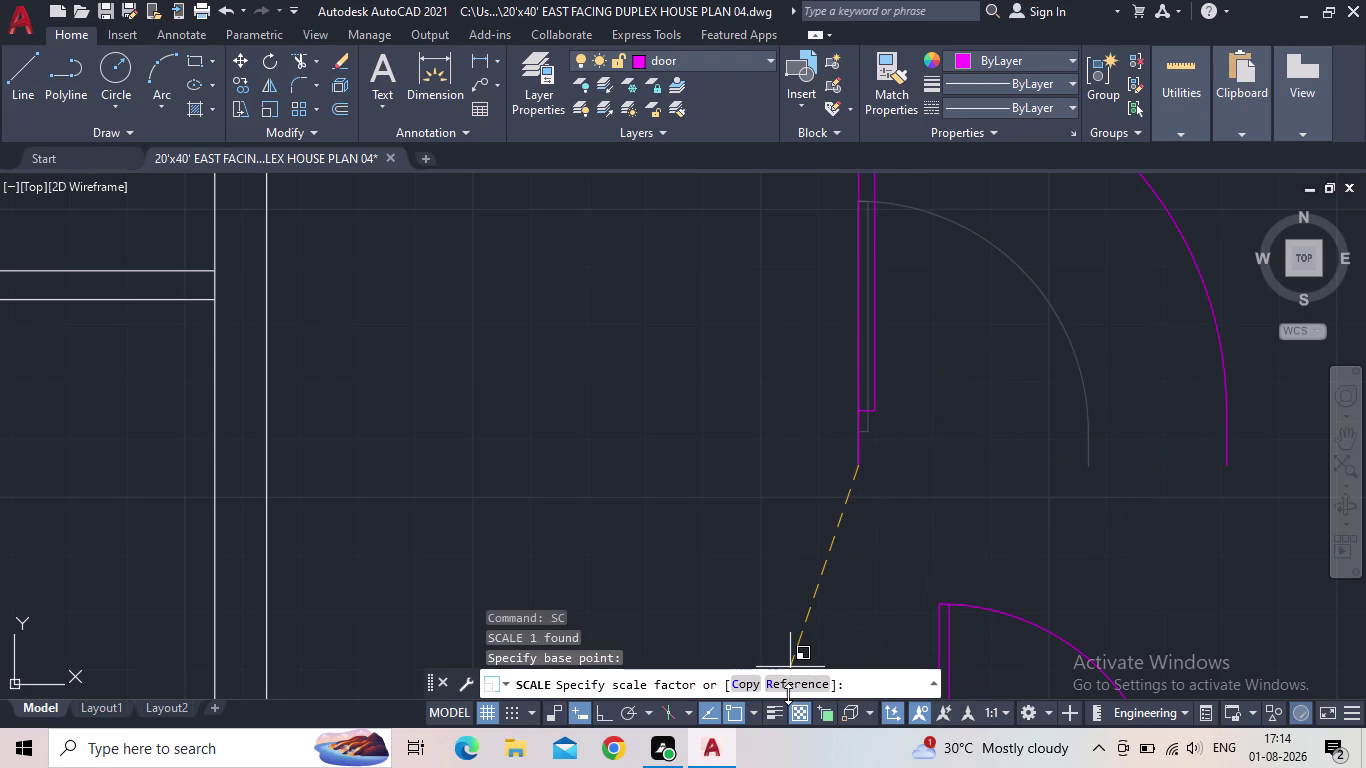
click(784, 680)
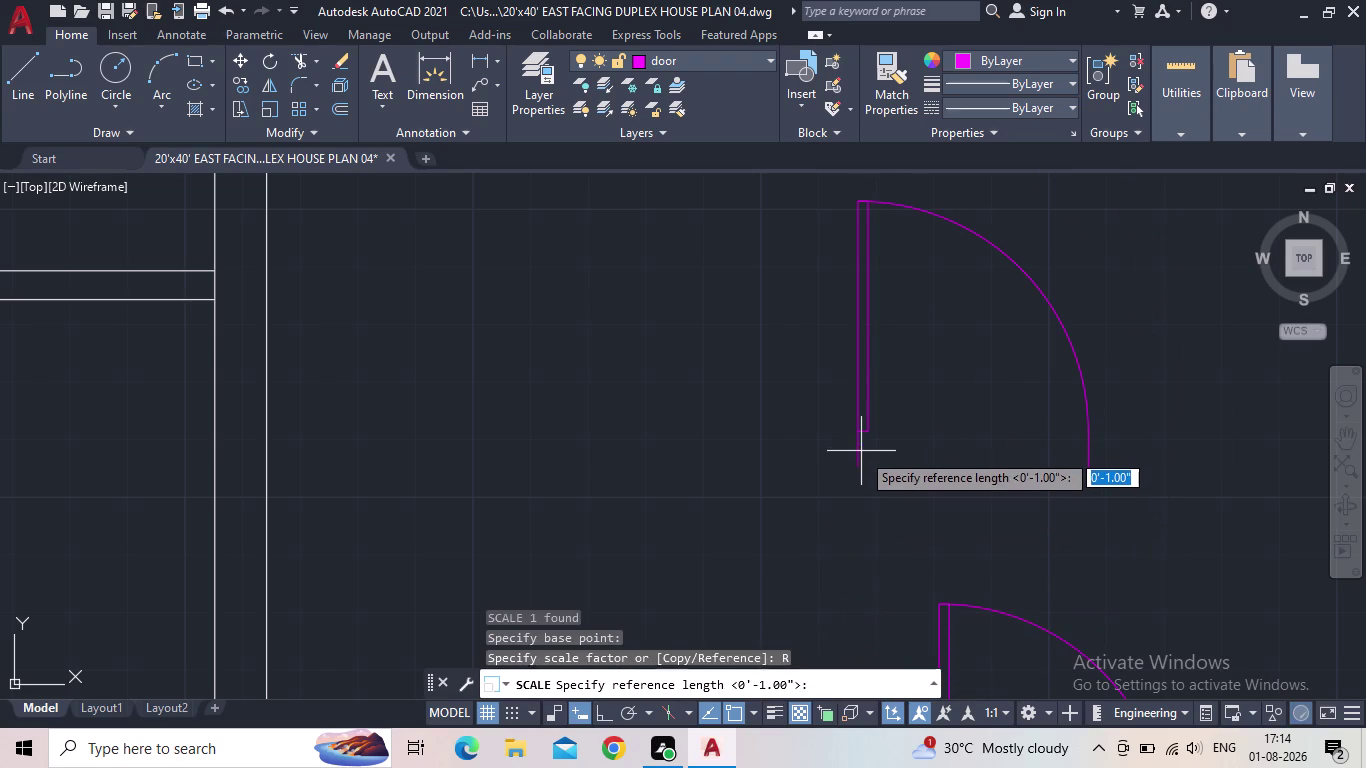
click(859, 470)
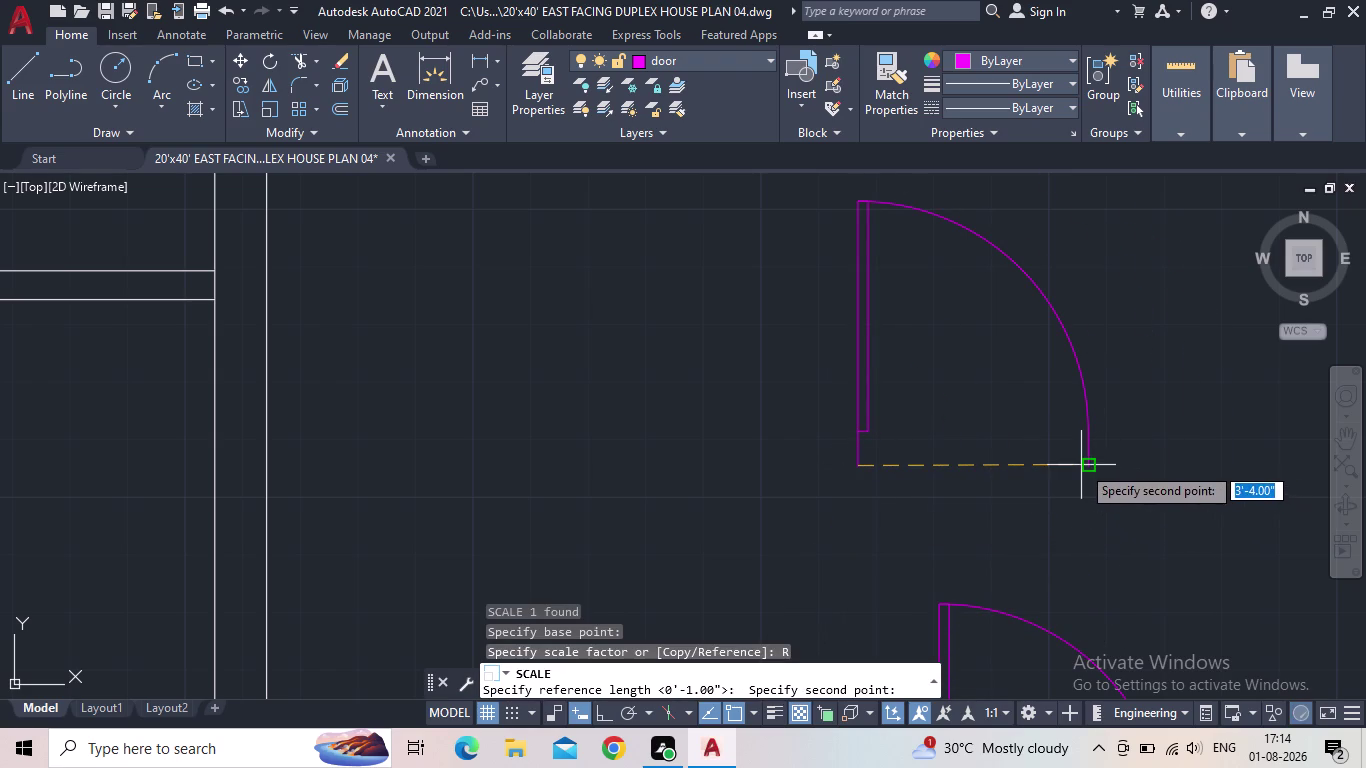
click(1088, 469)
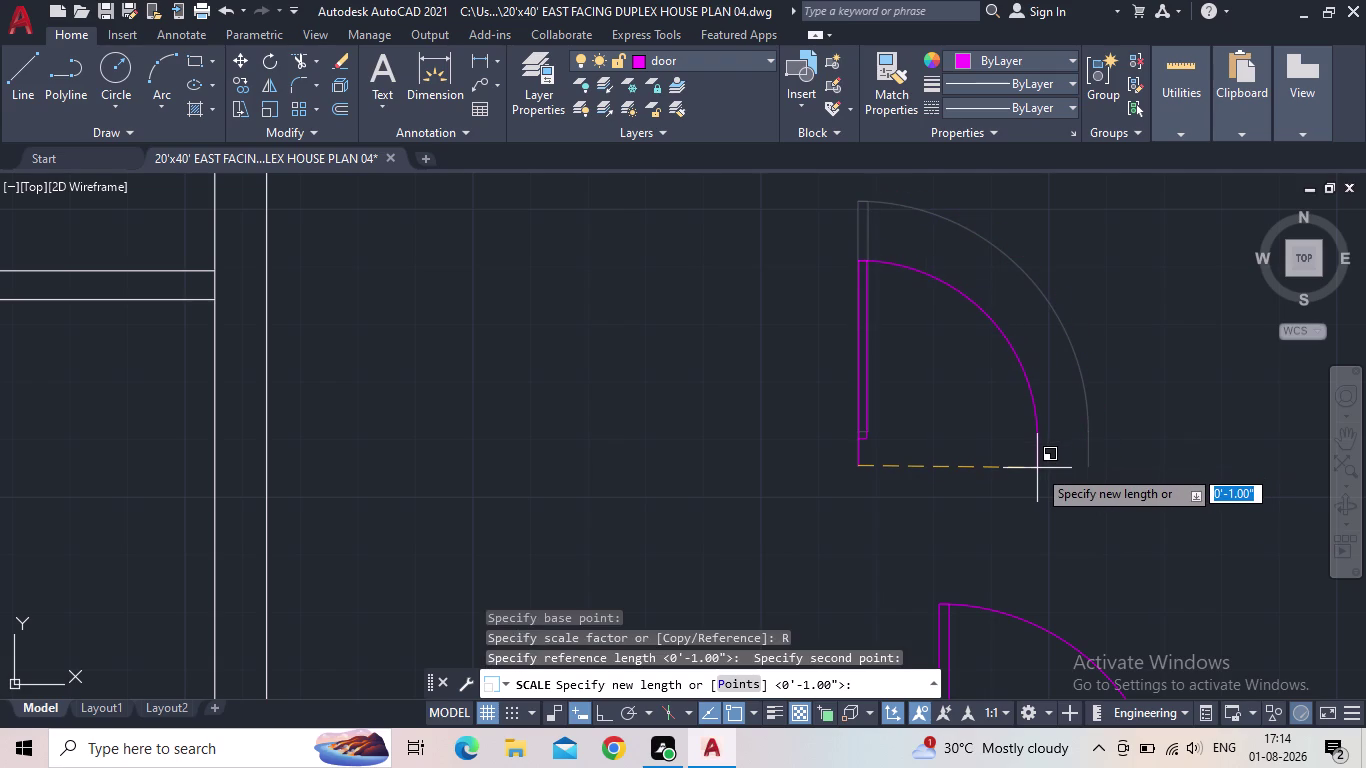
scroll(down, 3)
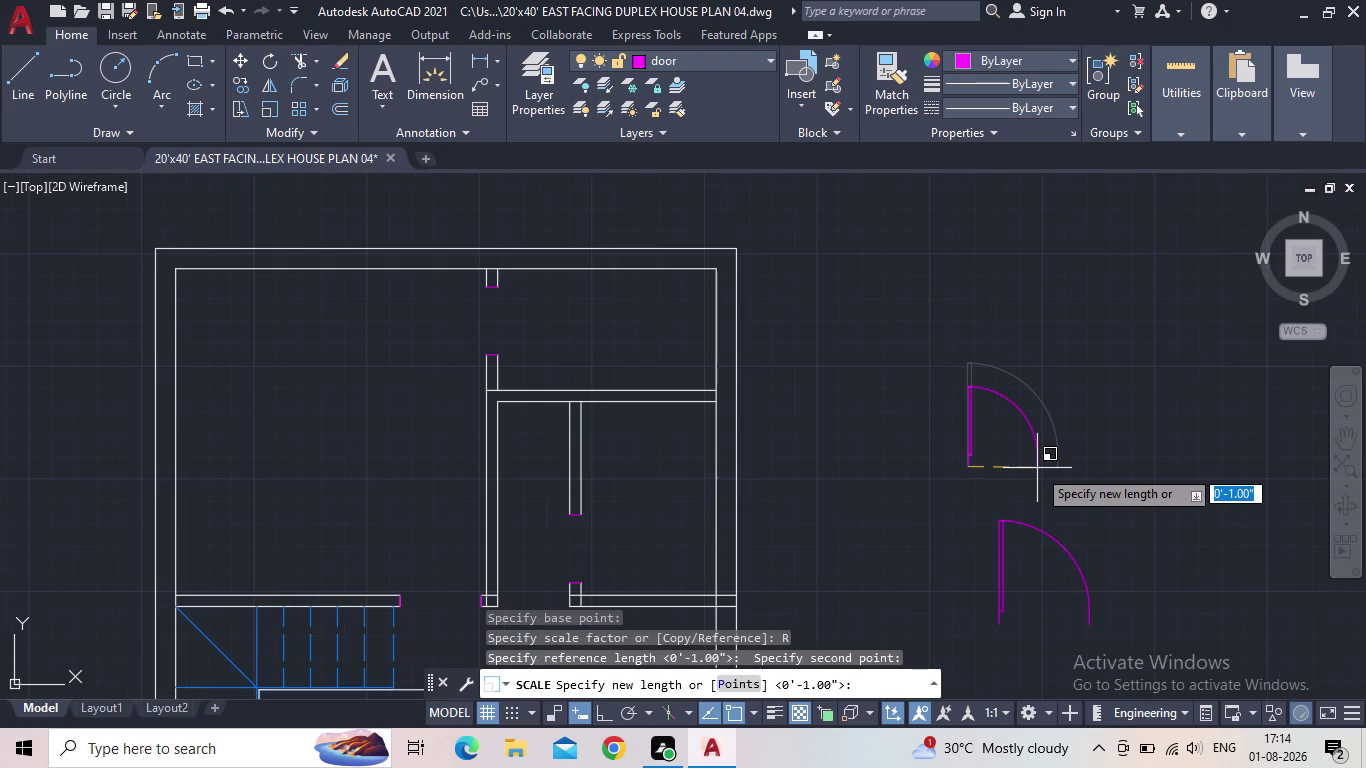
key(3)
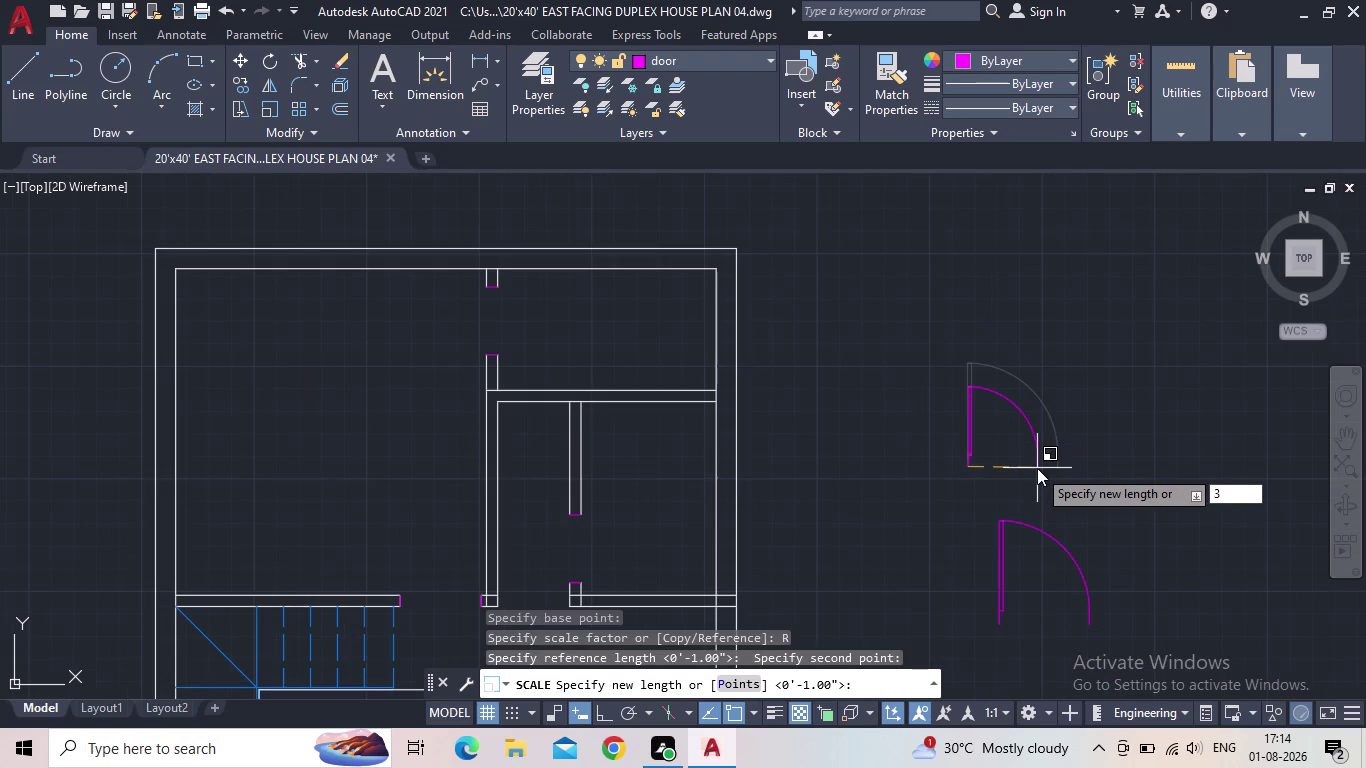
key(apostrophe)
Apply the 3' scale and flip the resized door's swing direction.
key(Return)
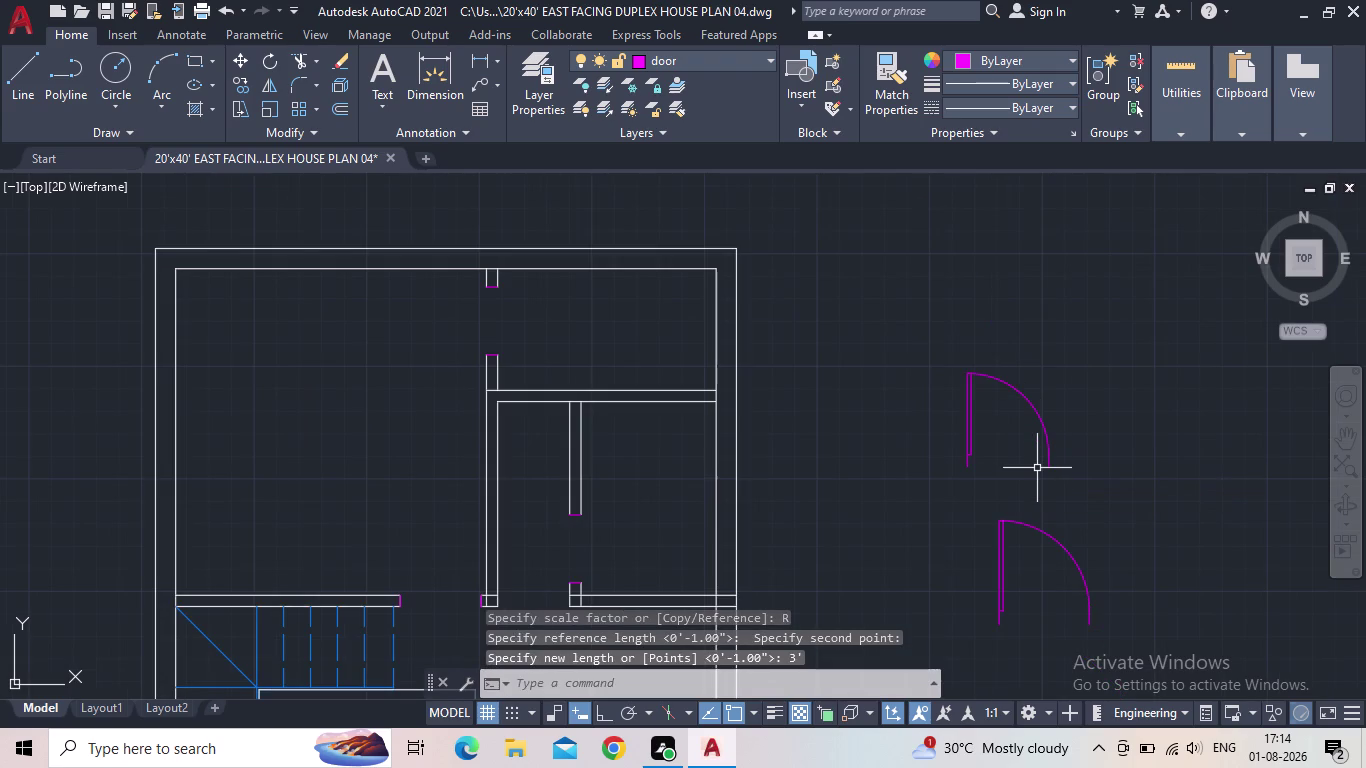
scroll(down, 3)
middle_drag(1013, 445, 998, 421)
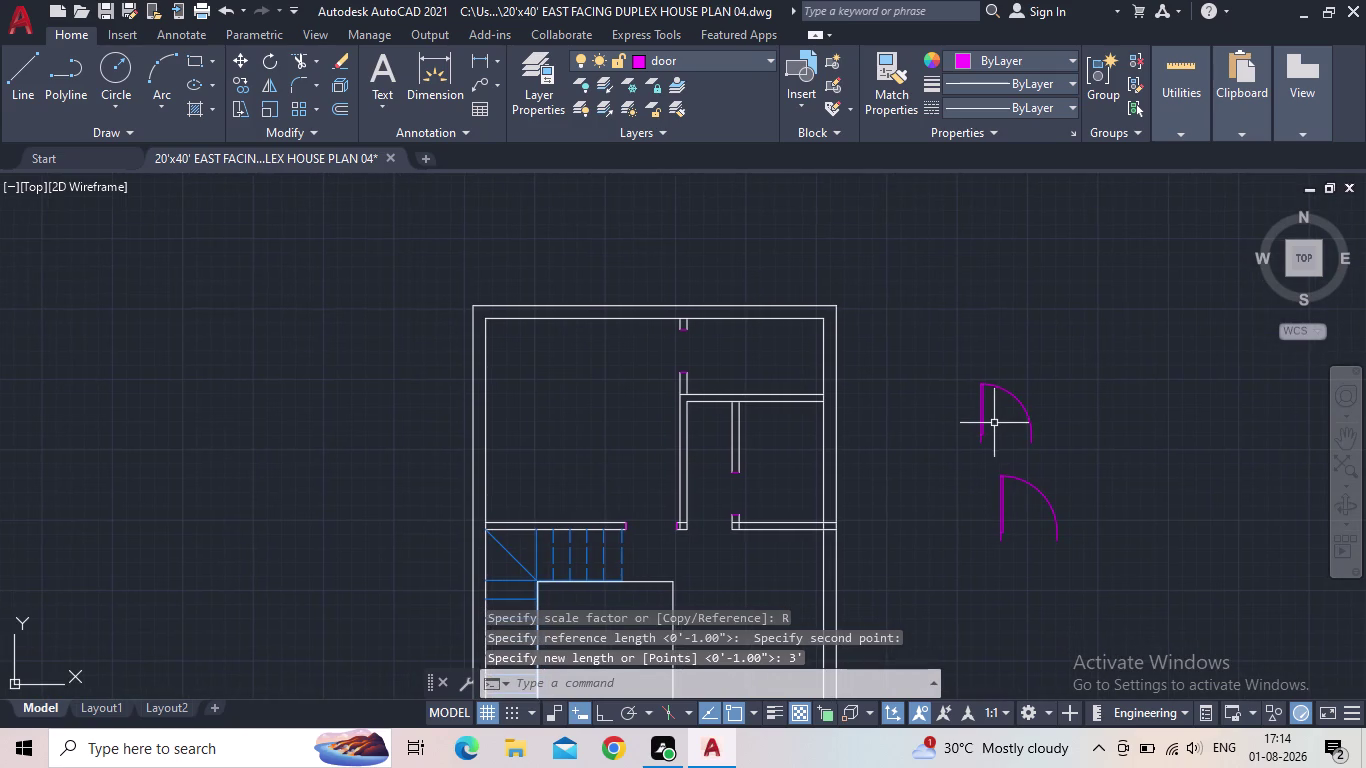
scroll(up, 3)
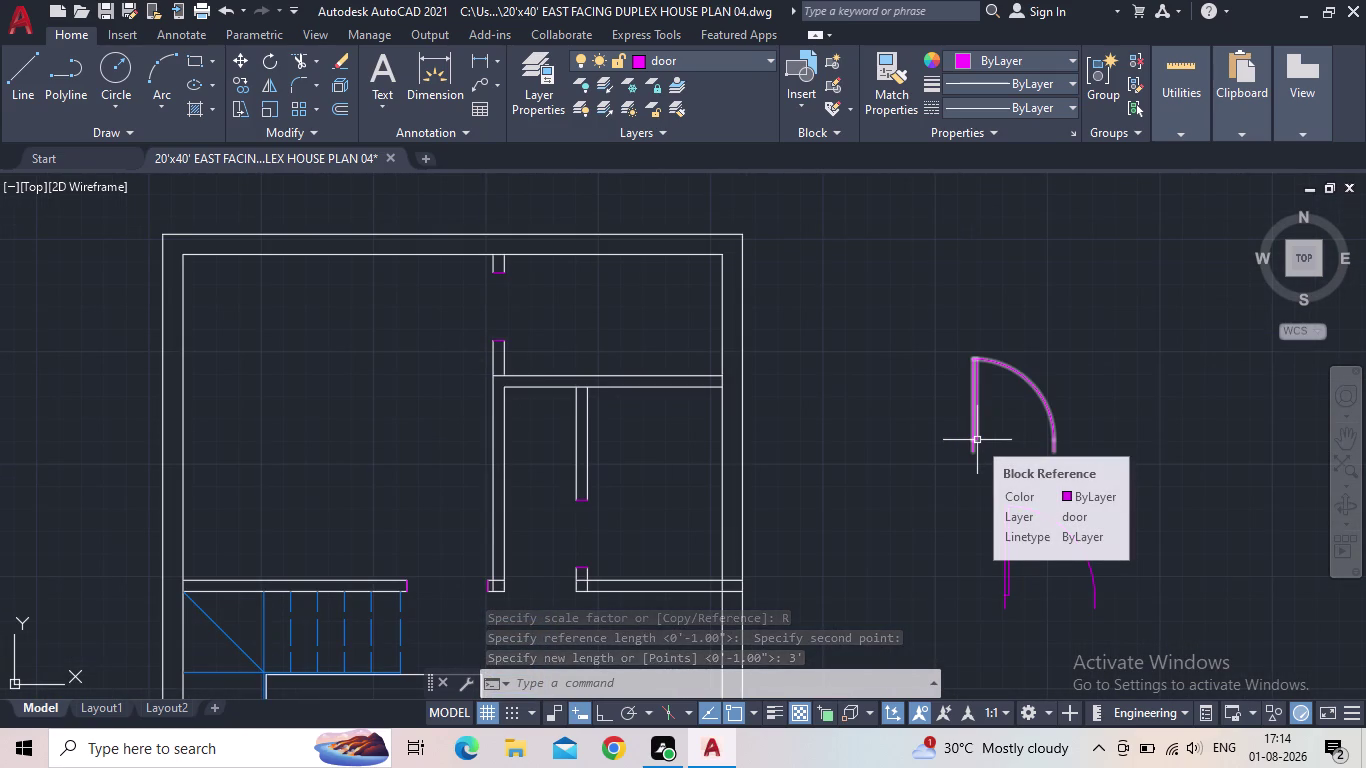
scroll(down, 3)
middle_drag(960, 446, 866, 400)
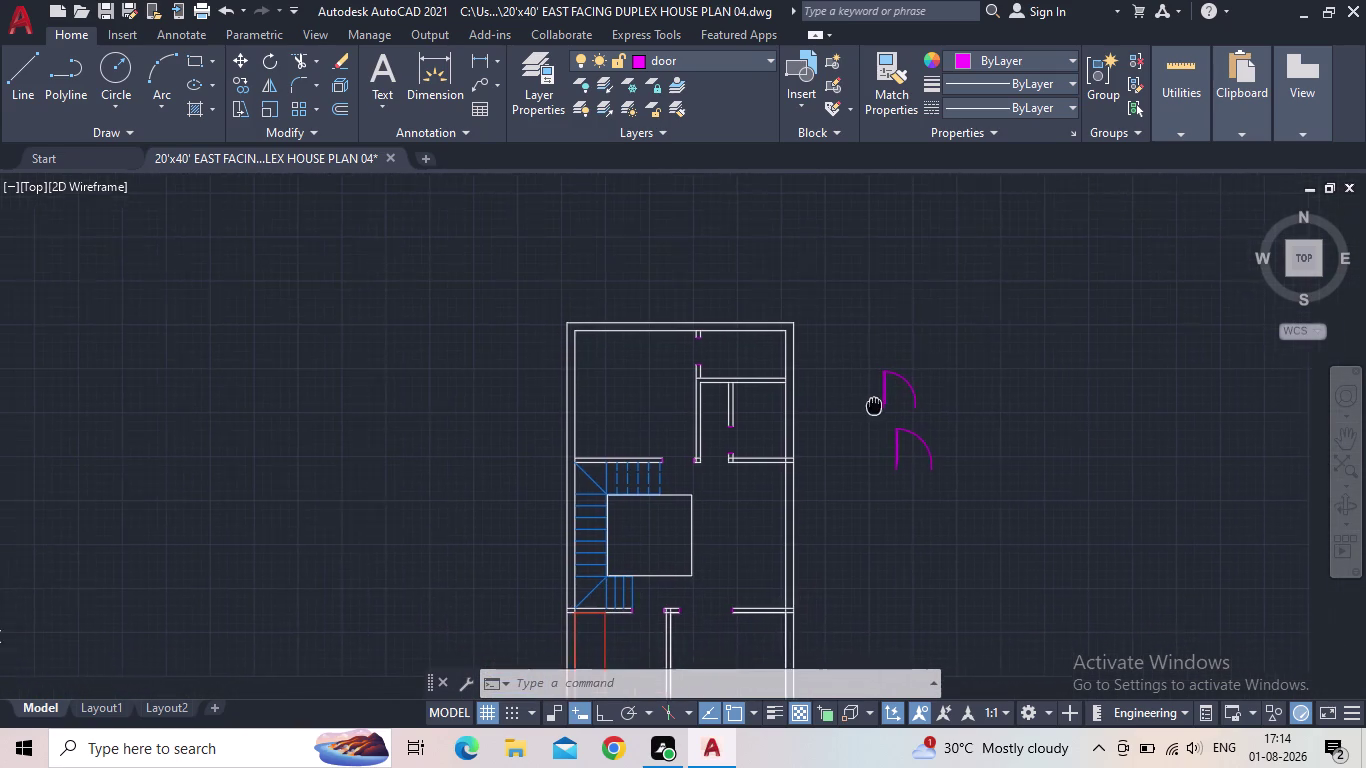
middle_drag(866, 400, 859, 397)
scroll(up, 3)
click(890, 393)
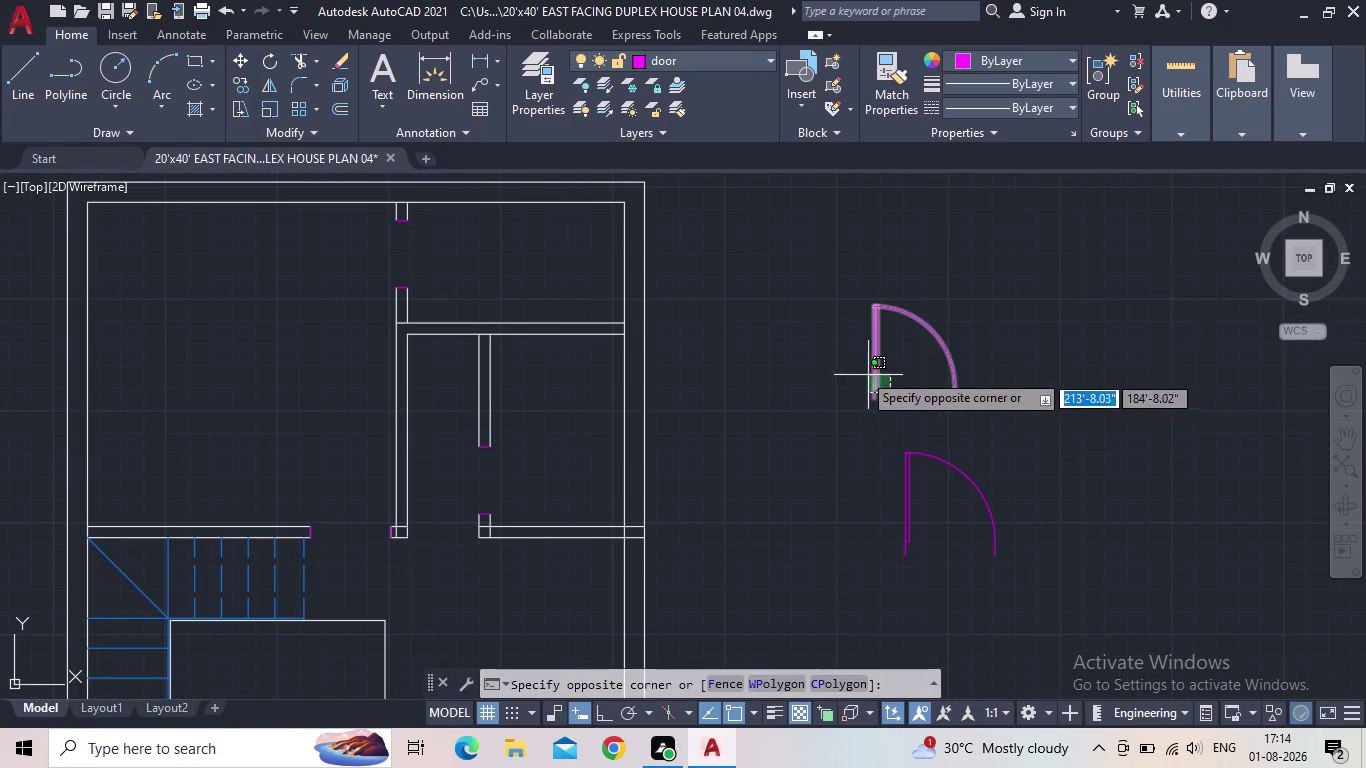
click(853, 368)
middle_drag(880, 365, 774, 377)
scroll(up, 3)
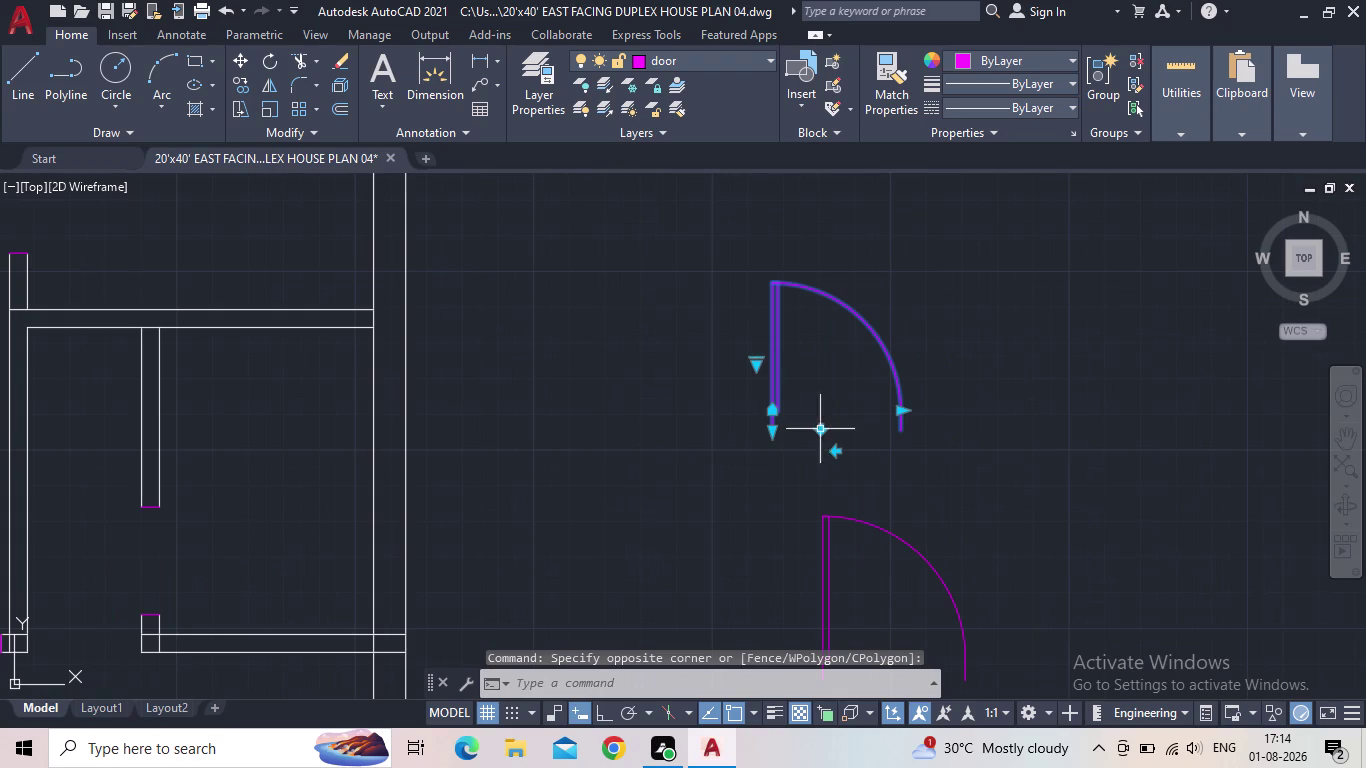
click(835, 450)
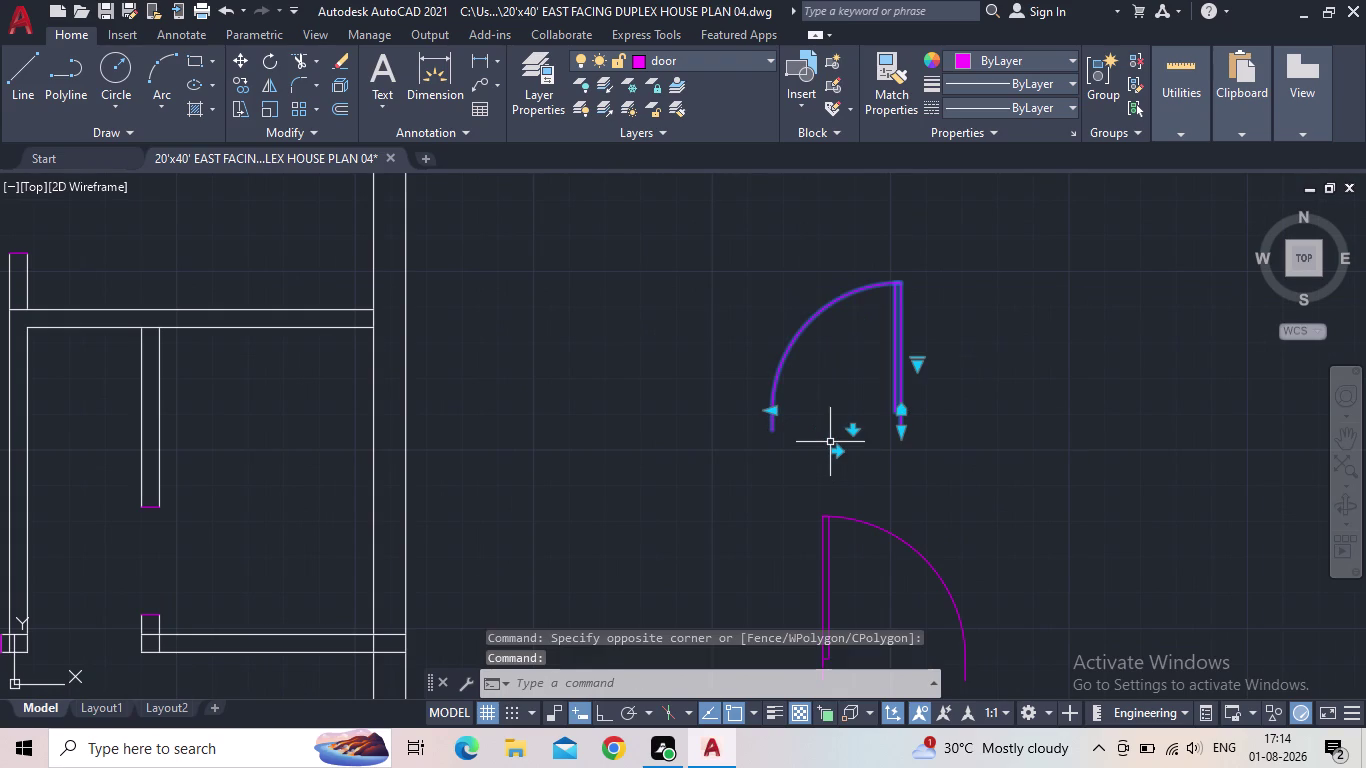
key(Escape)
drag(845, 429, 811, 391)
click(719, 343)
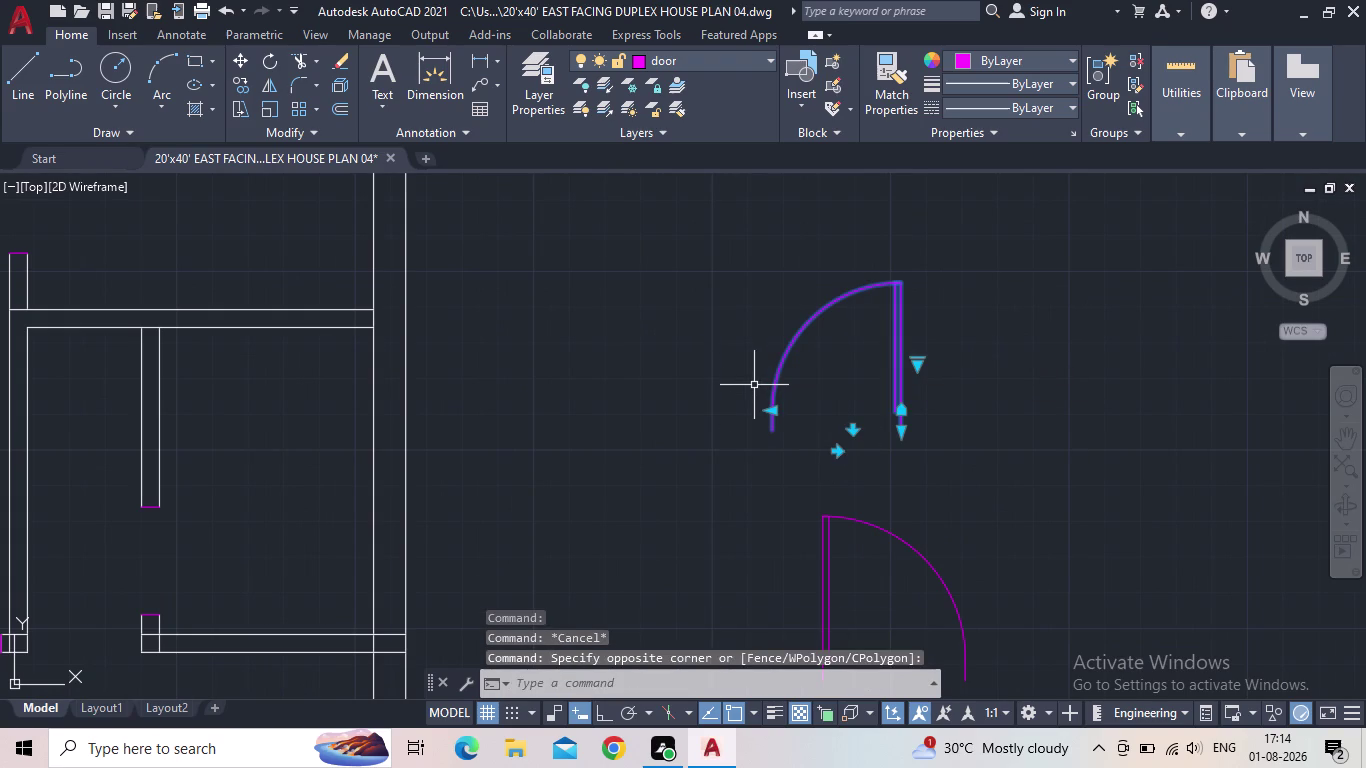
Copy the flipped door from its hinge to a spot right of the original.
key(c)
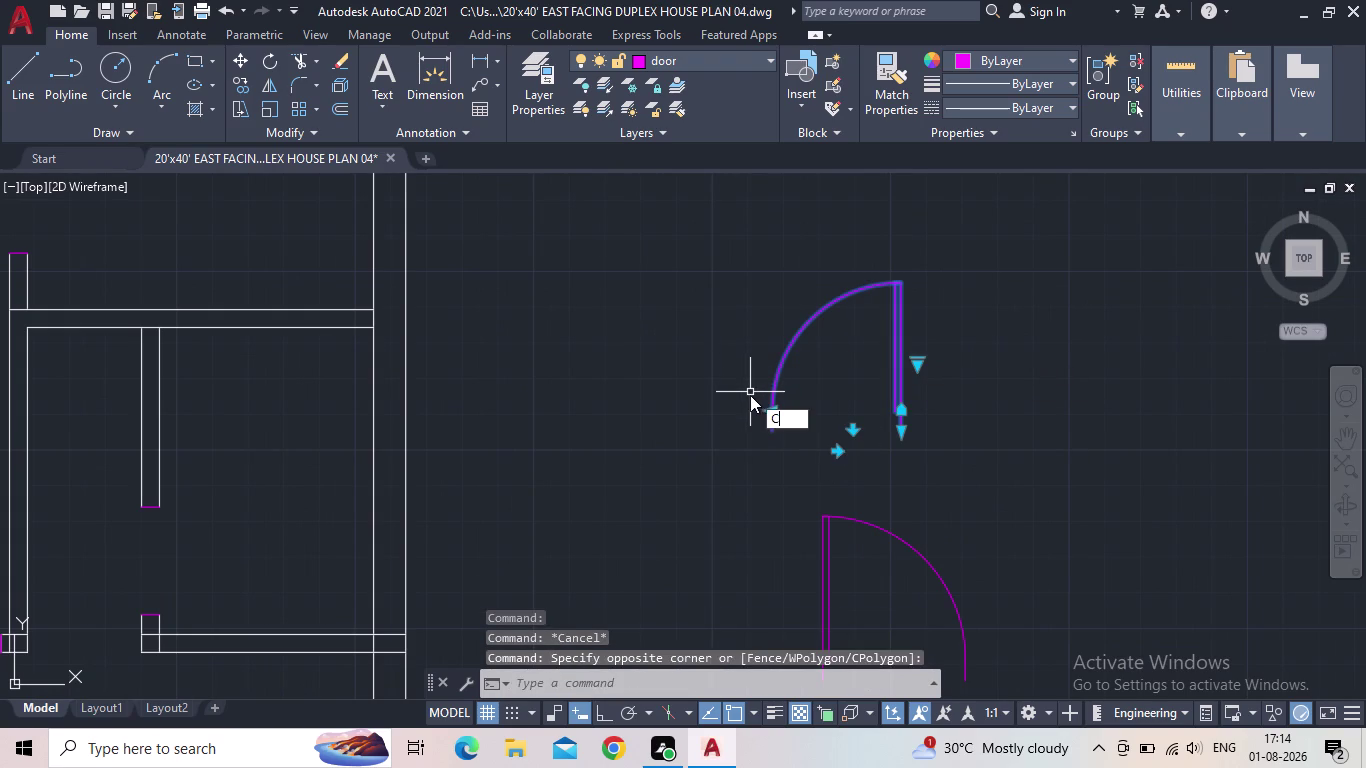
key(o)
key(Return)
click(898, 429)
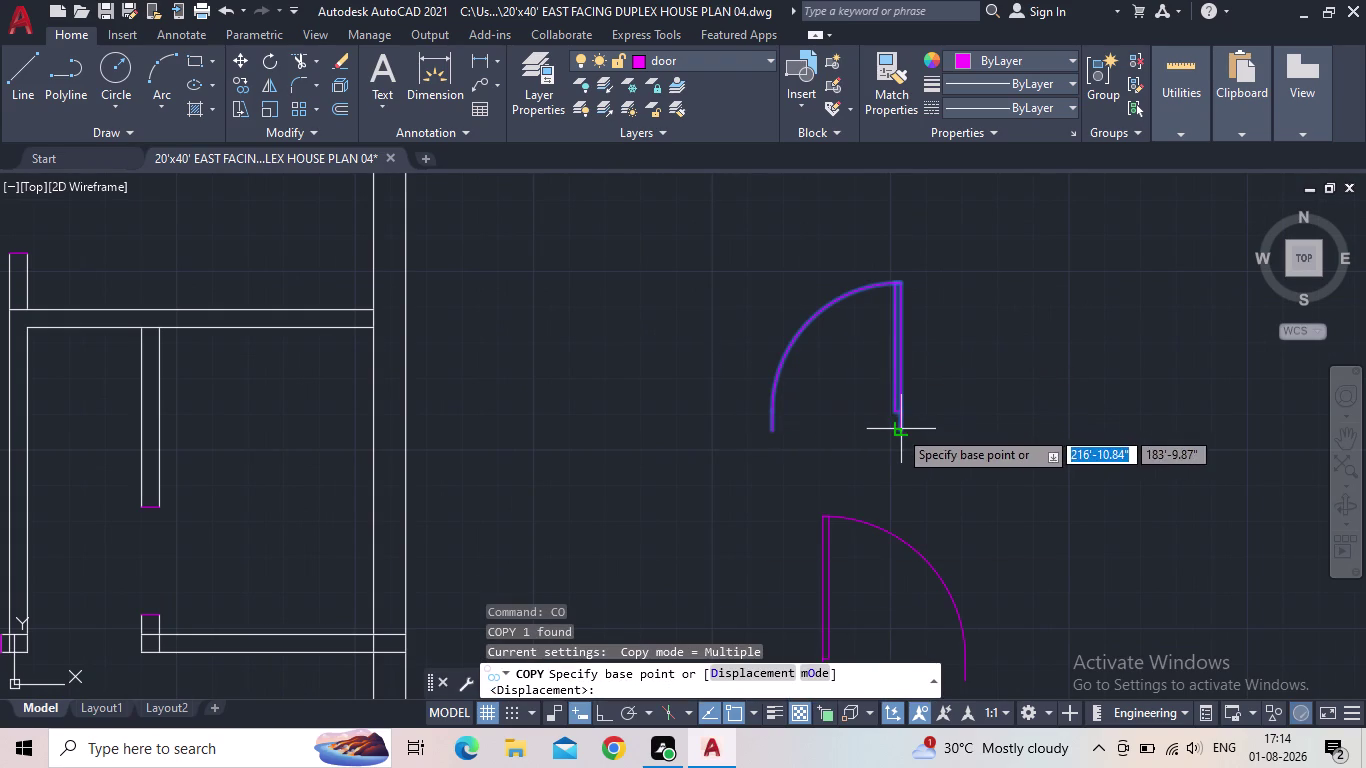
click(1178, 425)
middle_drag(1067, 449, 1014, 455)
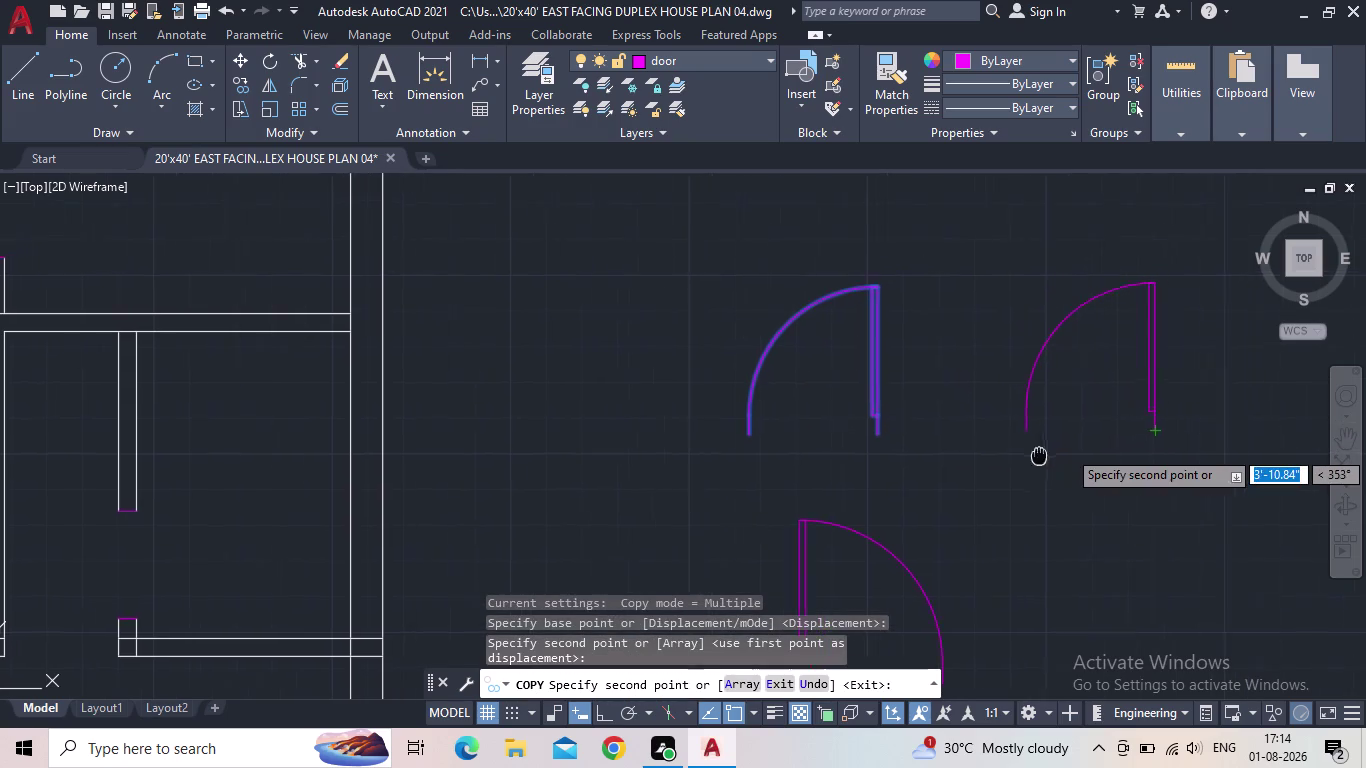
middle_drag(1014, 455, 876, 455)
key(Escape)
scroll(down, 3)
scroll(down, 3)
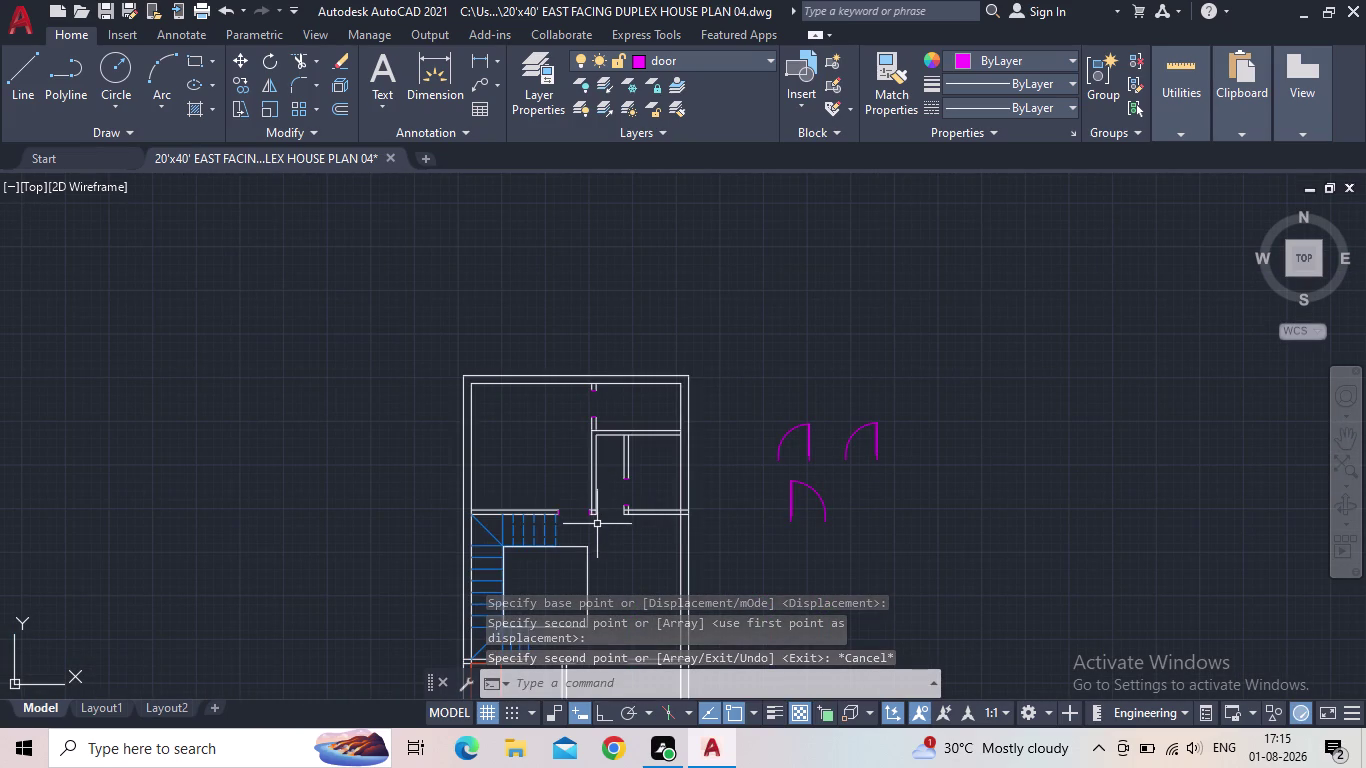
middle_drag(599, 524, 611, 354)
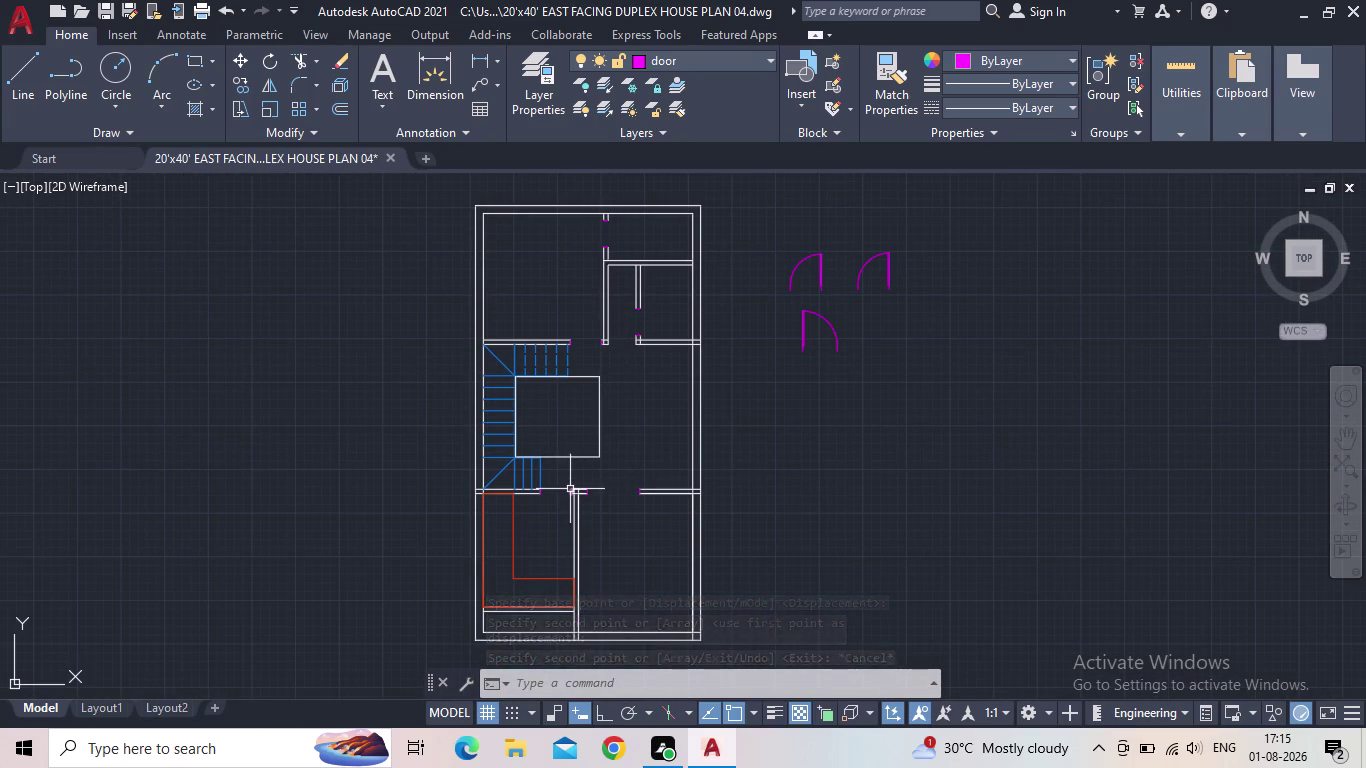
With ortho on, rotate the copied door about its corner so it stands vertical.
click(931, 298)
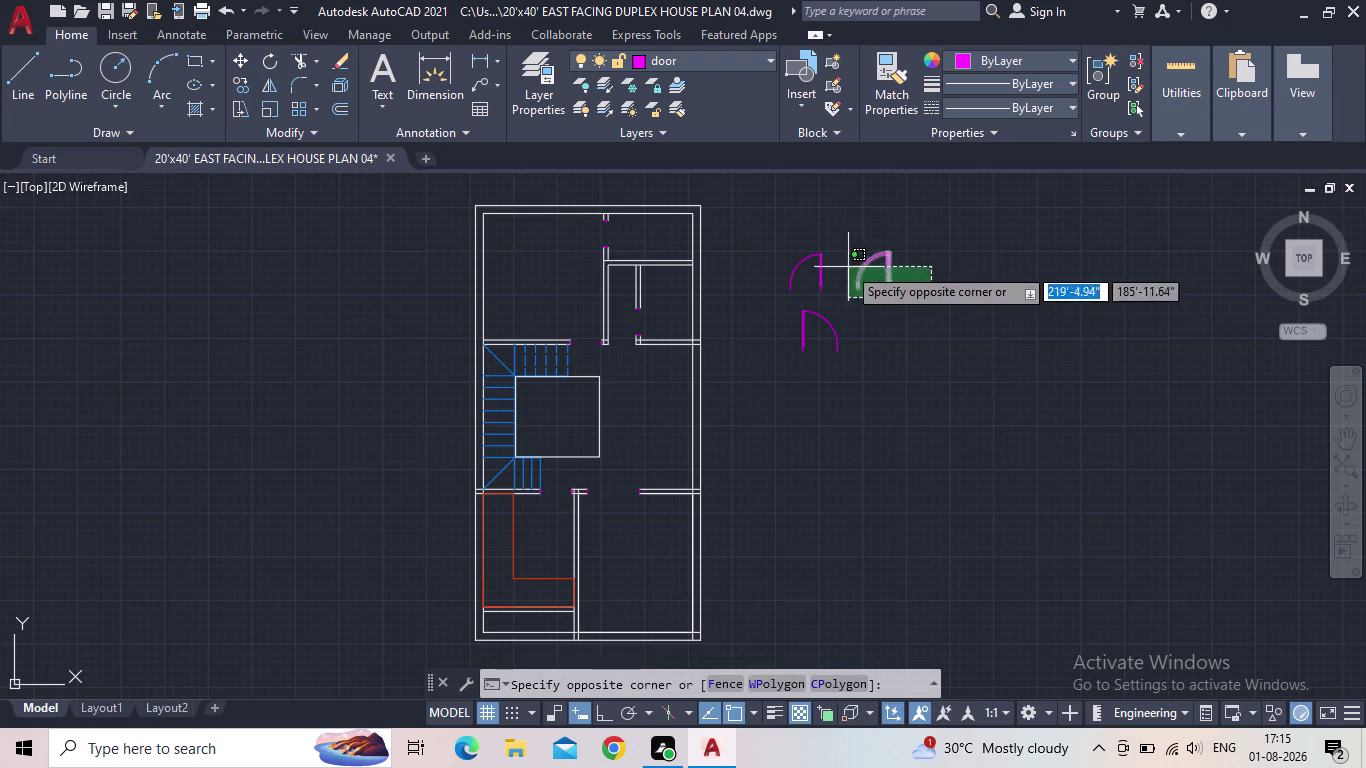
click(846, 262)
click(600, 712)
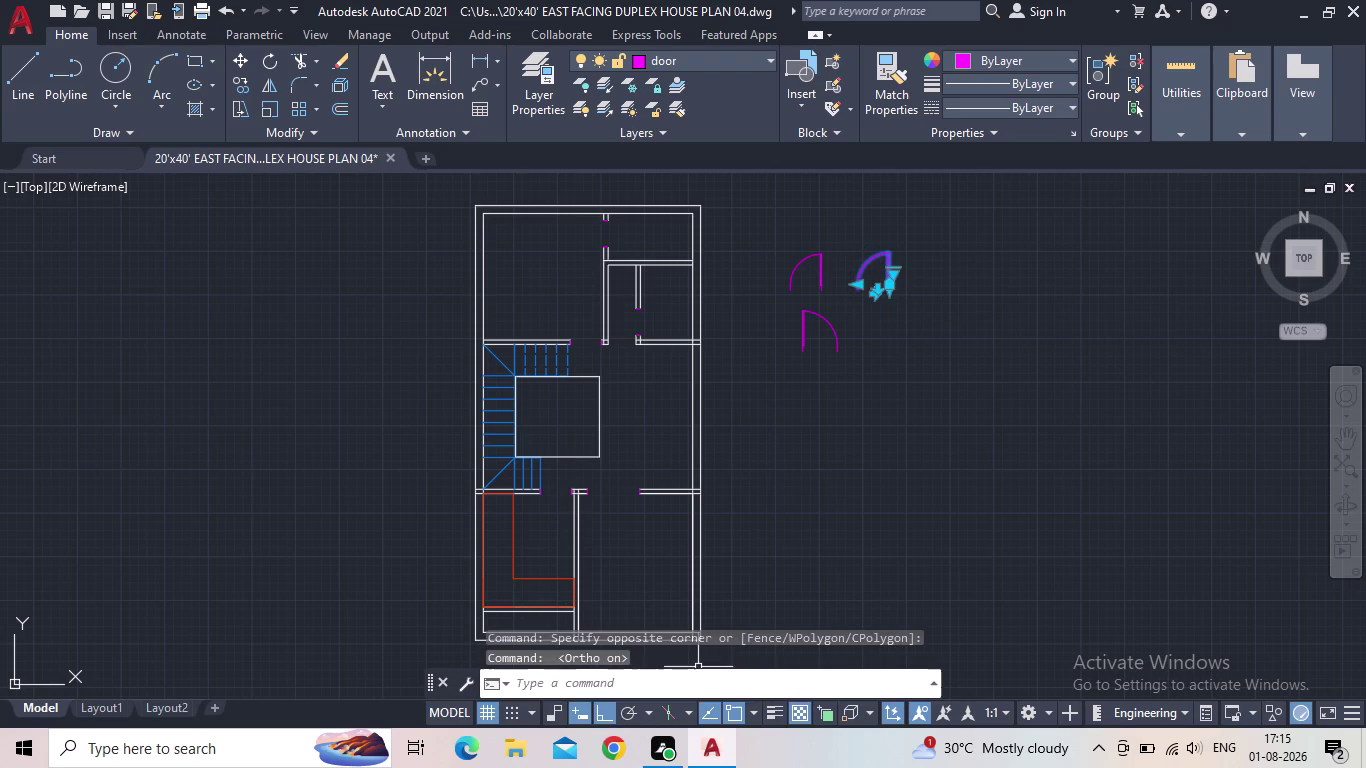
text(RO)
key(Return)
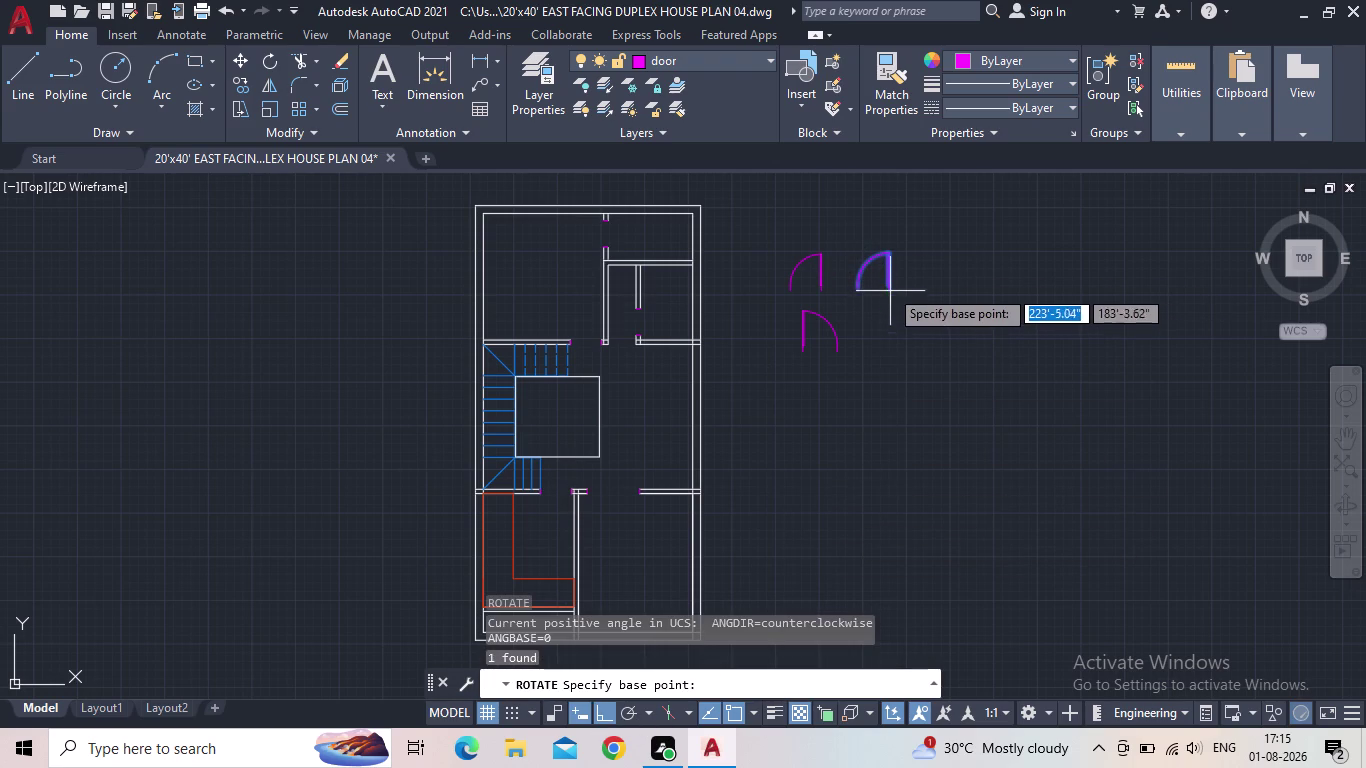
click(889, 287)
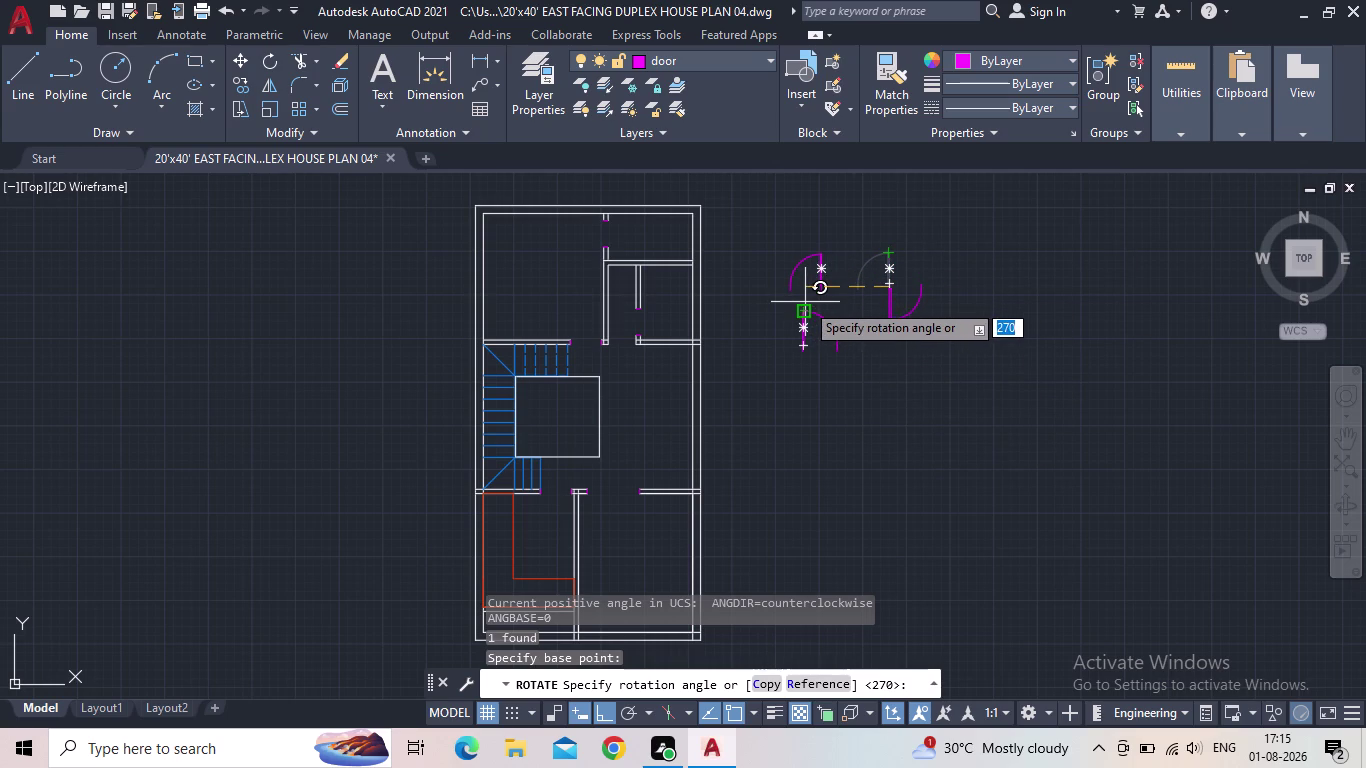
click(739, 302)
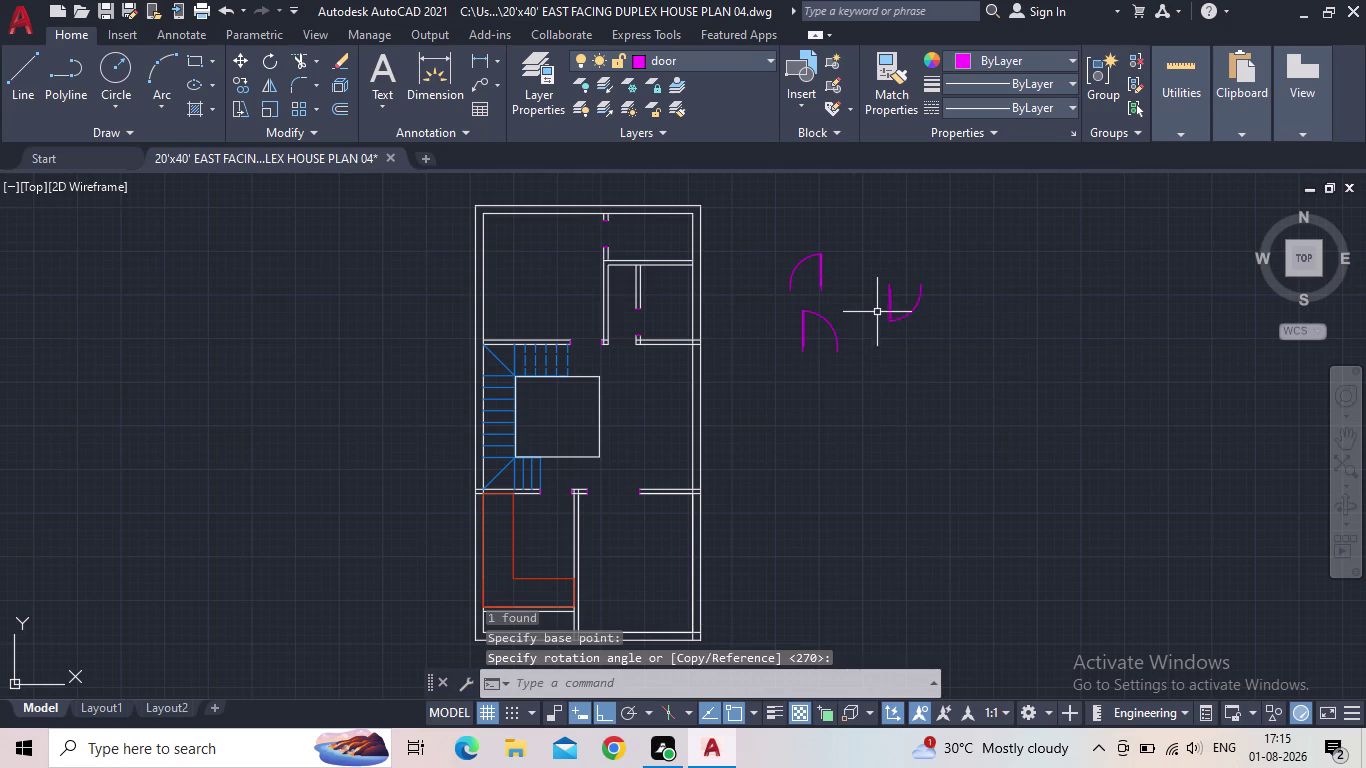
key(Escape)
Flip the rotated door so its swing faces left.
scroll(up, 3)
click(847, 299)
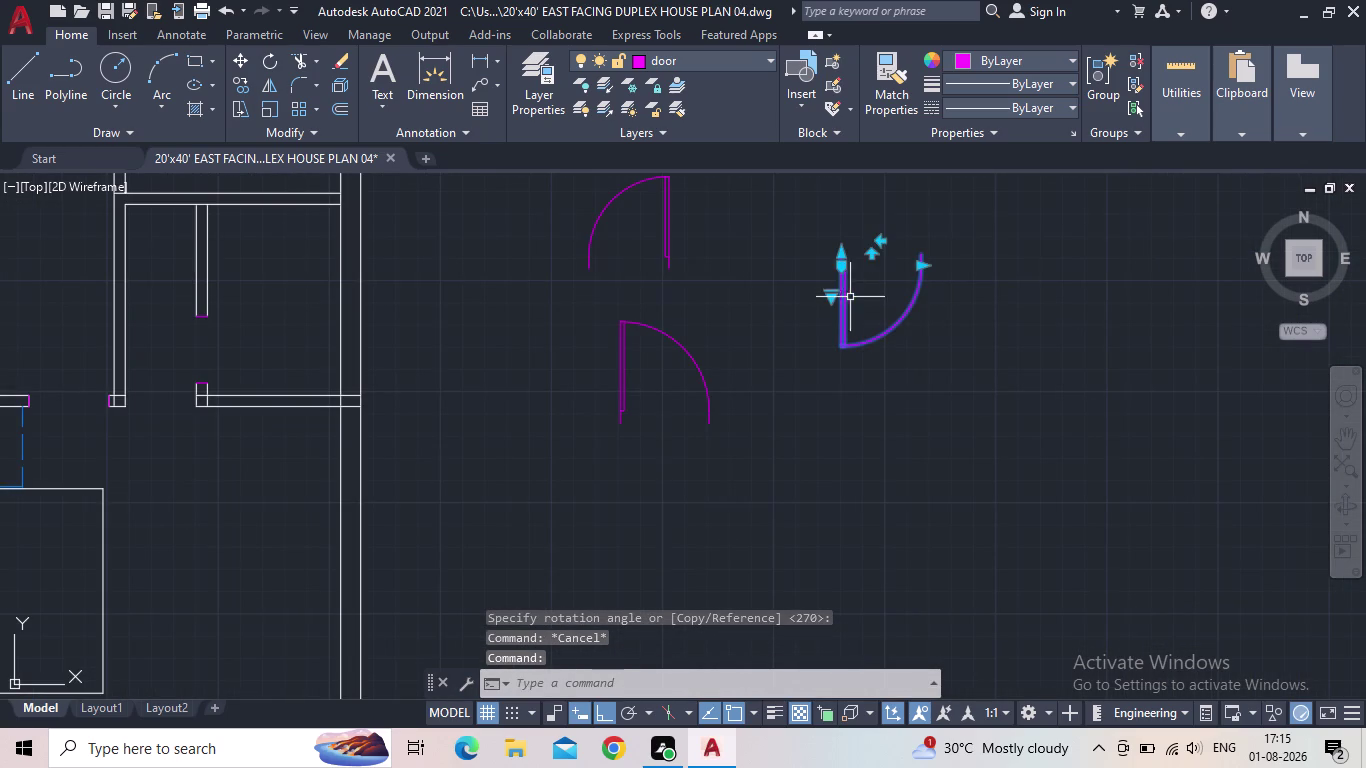
click(877, 243)
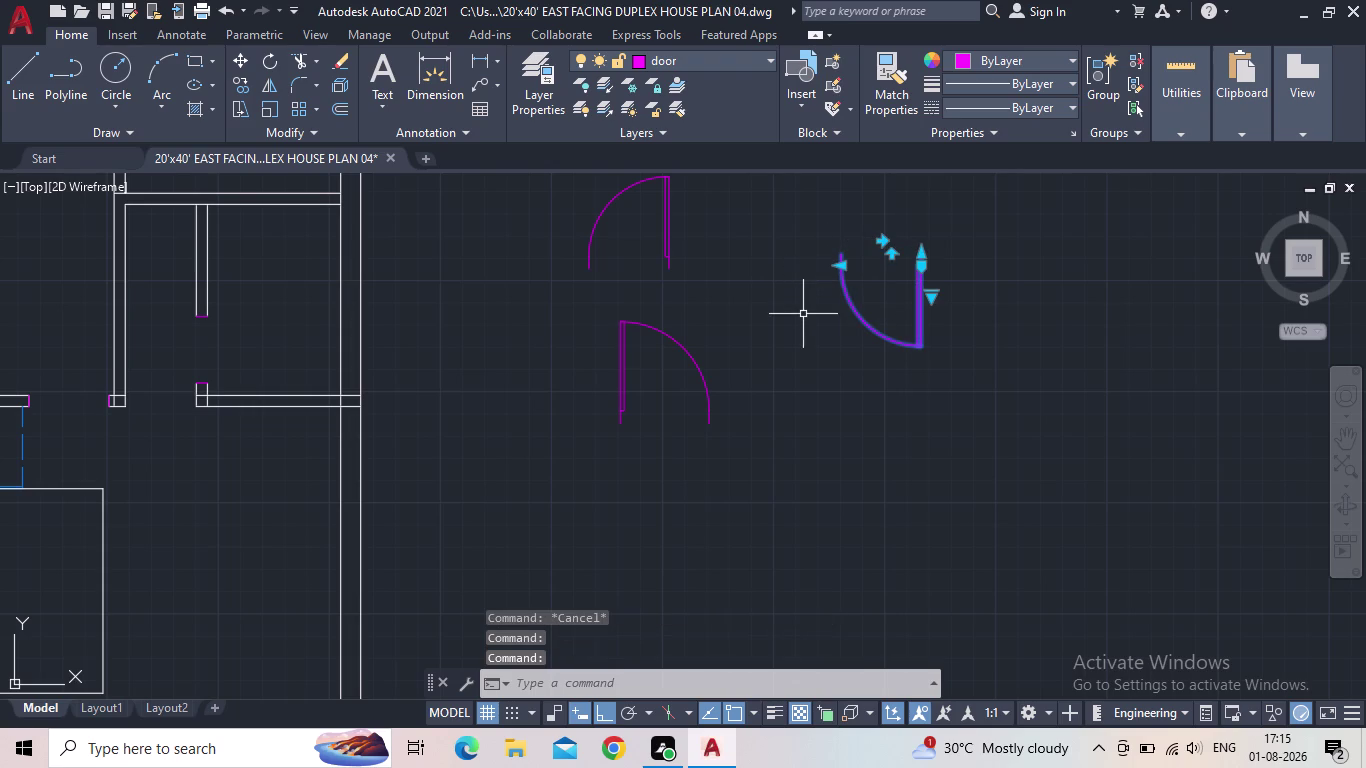
key(Escape)
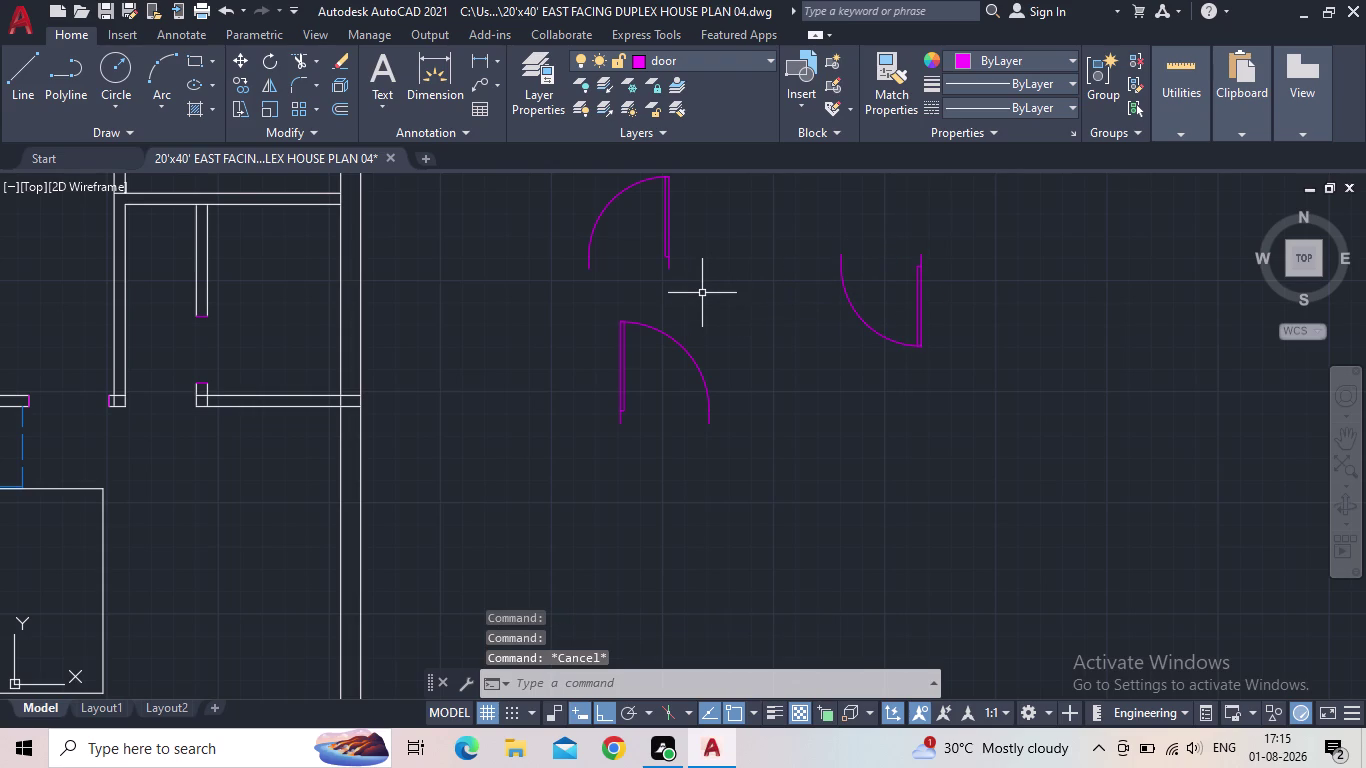
Copy the upper-left door symbol, using its hinge corner as base point.
key(c)
key(o)
key(Return)
drag(694, 270, 685, 261)
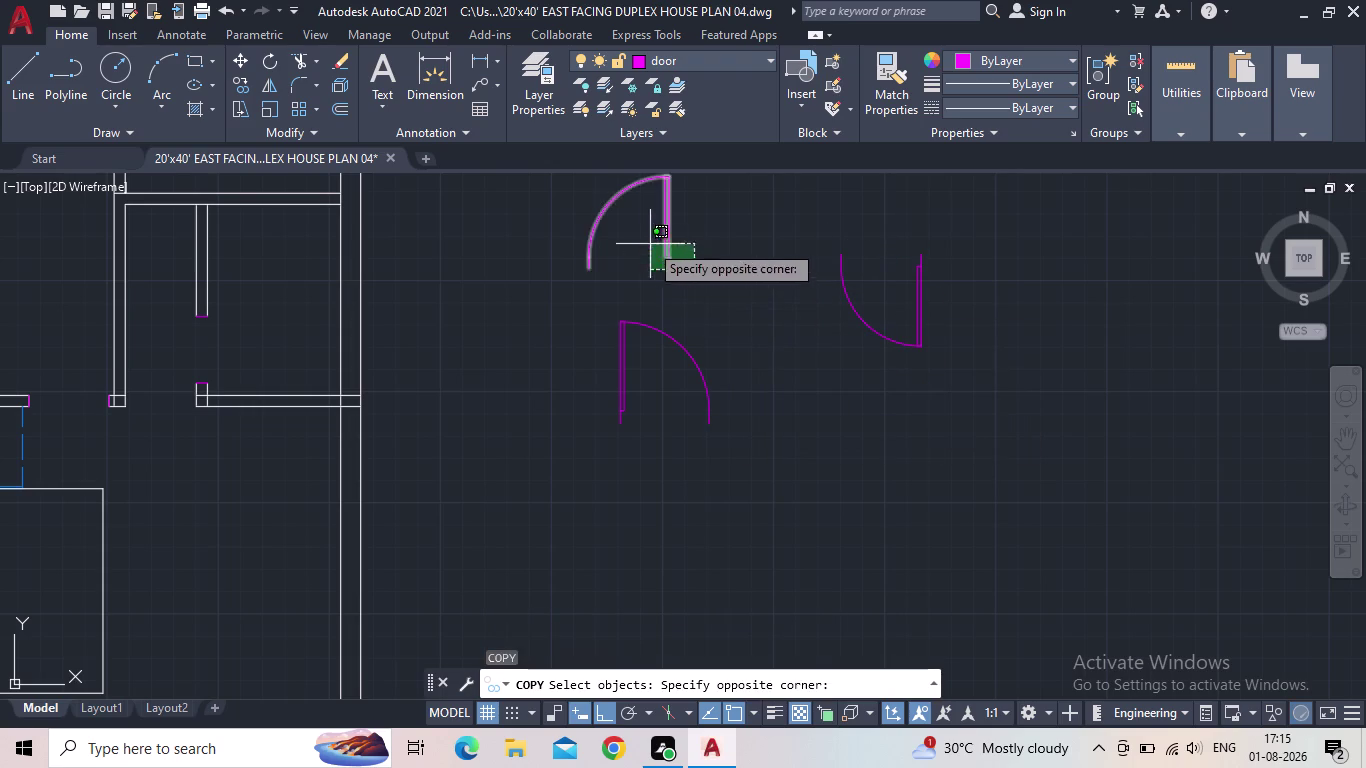
click(643, 239)
scroll(up, 3)
key(space)
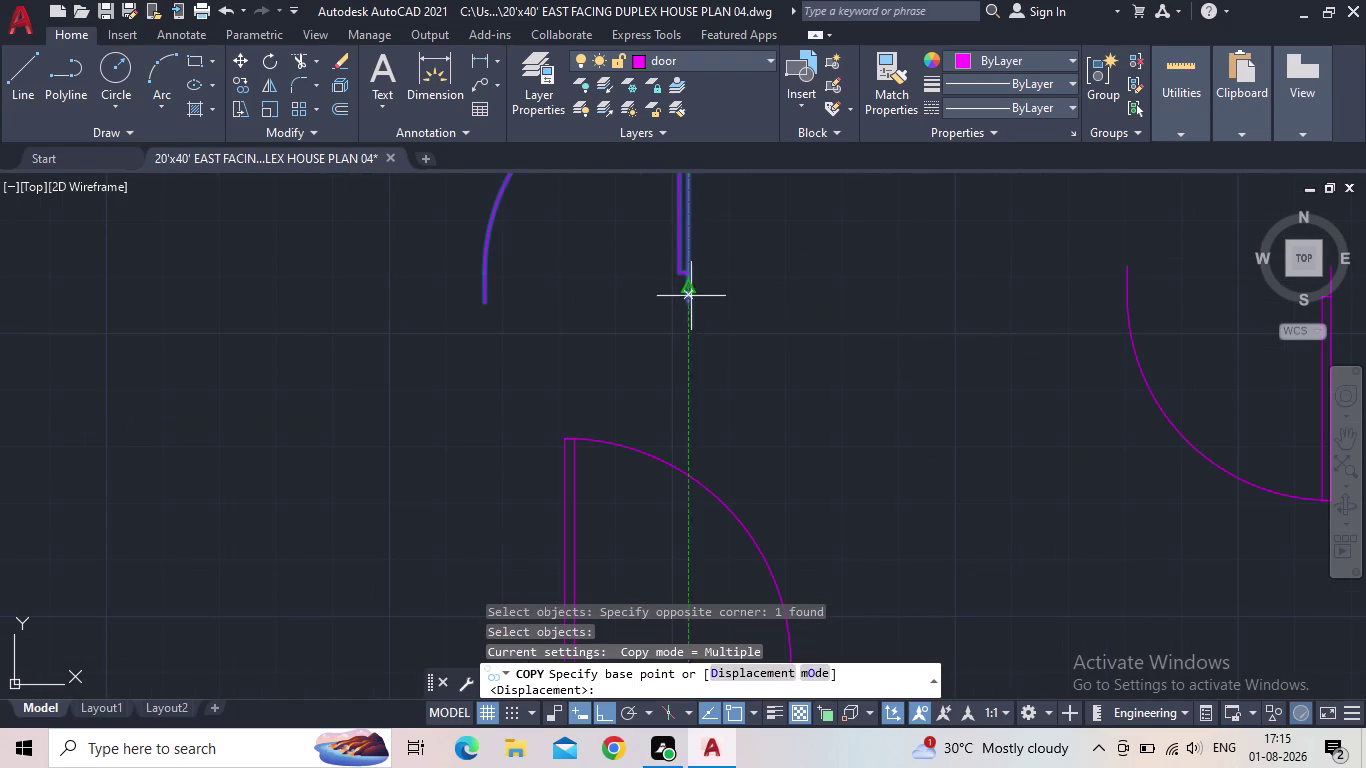
click(693, 302)
Place the door copy into the wall opening above the staircase.
middle_drag(545, 339, 683, 397)
scroll(down, 3)
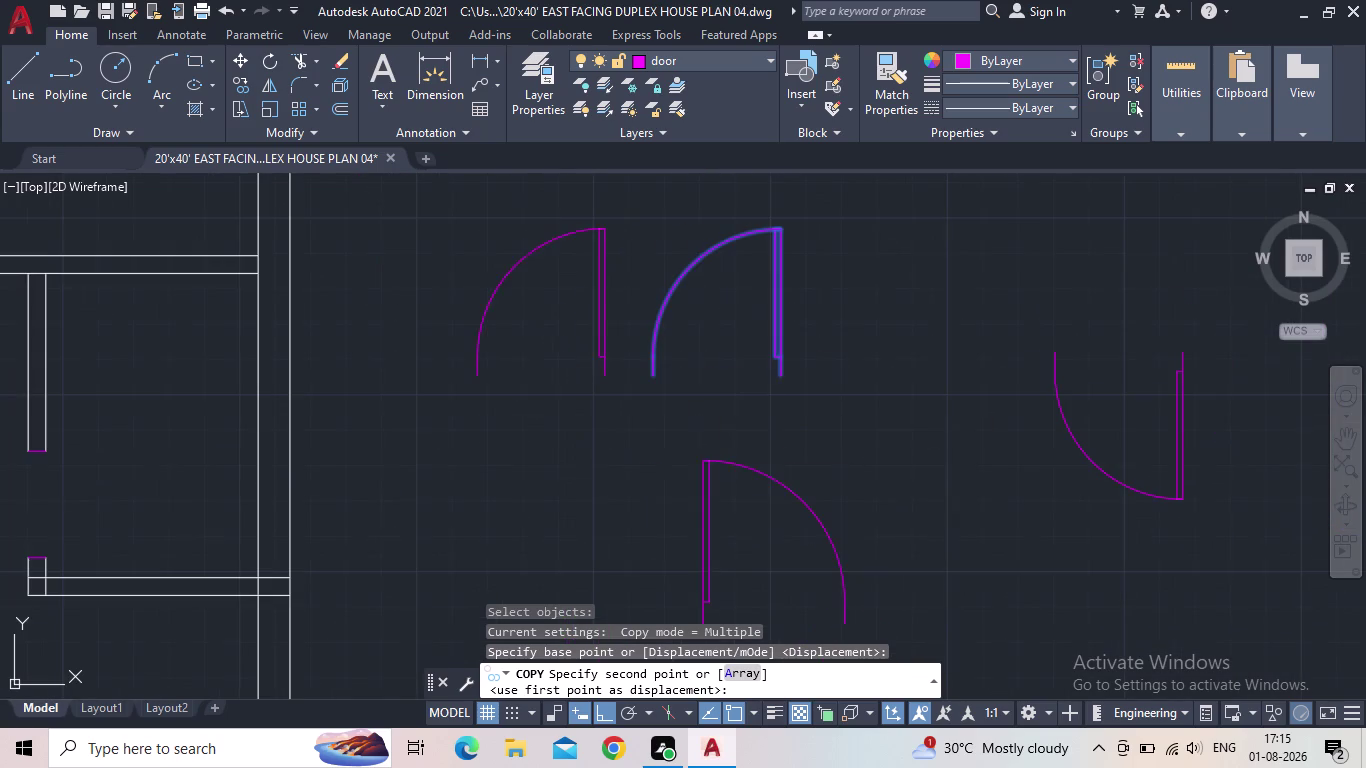
click(604, 712)
middle_drag(316, 402, 818, 431)
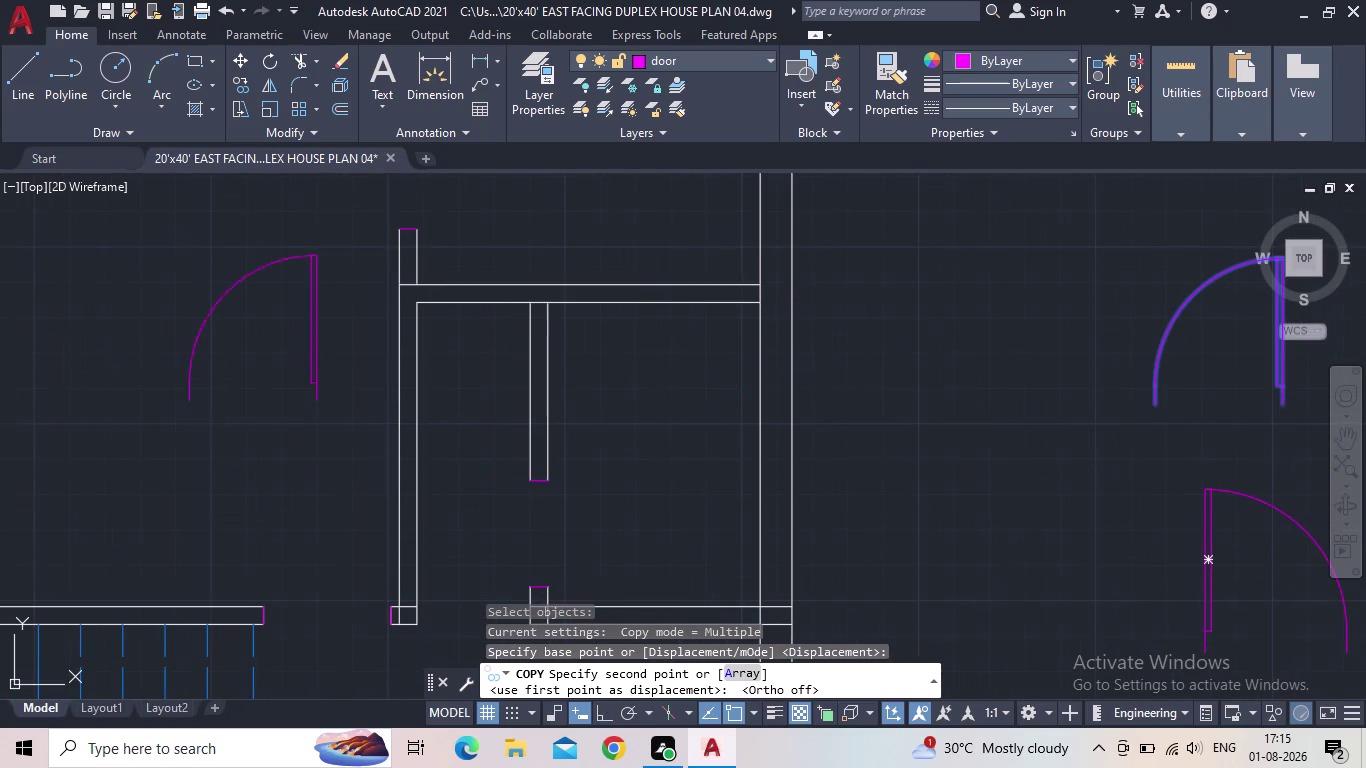
scroll(down, 3)
scroll(down, 3)
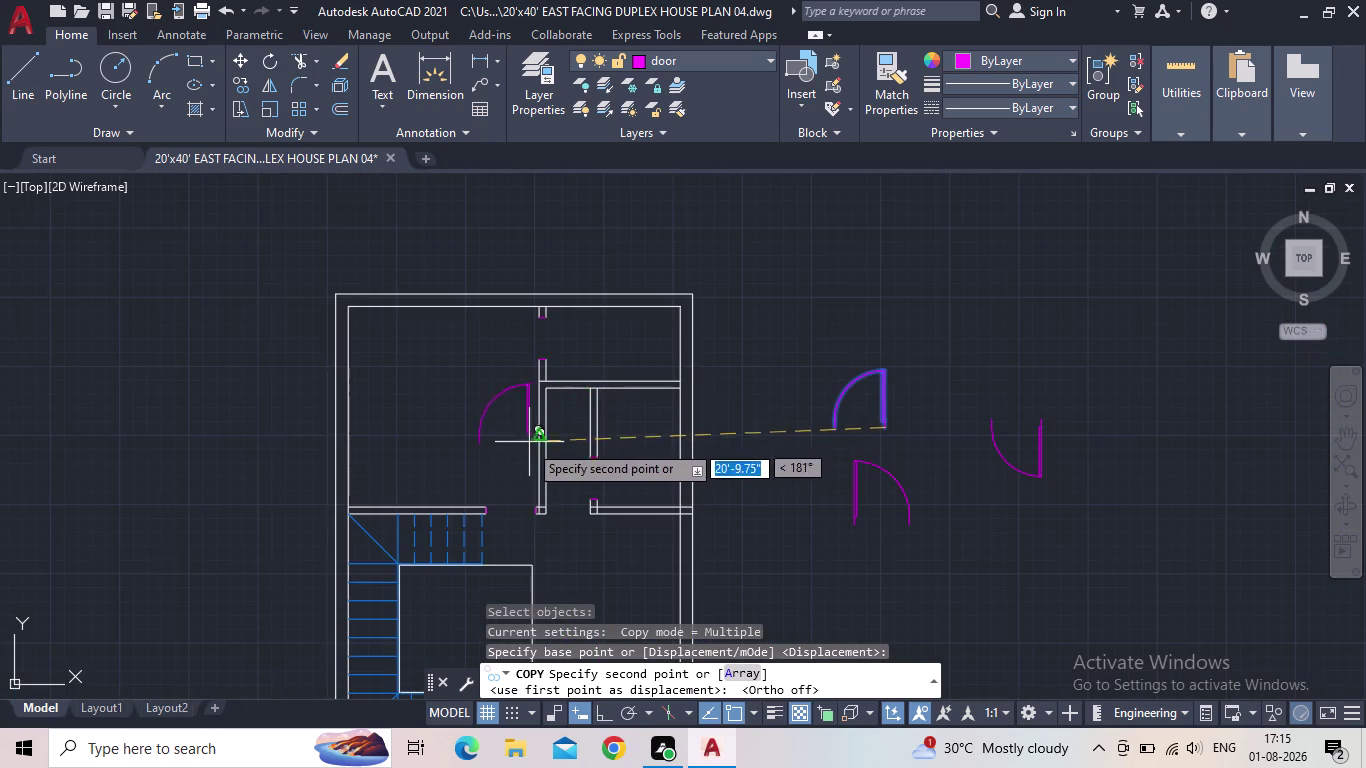
middle_drag(527, 443, 572, 246)
scroll(up, 3)
scroll(up, 3)
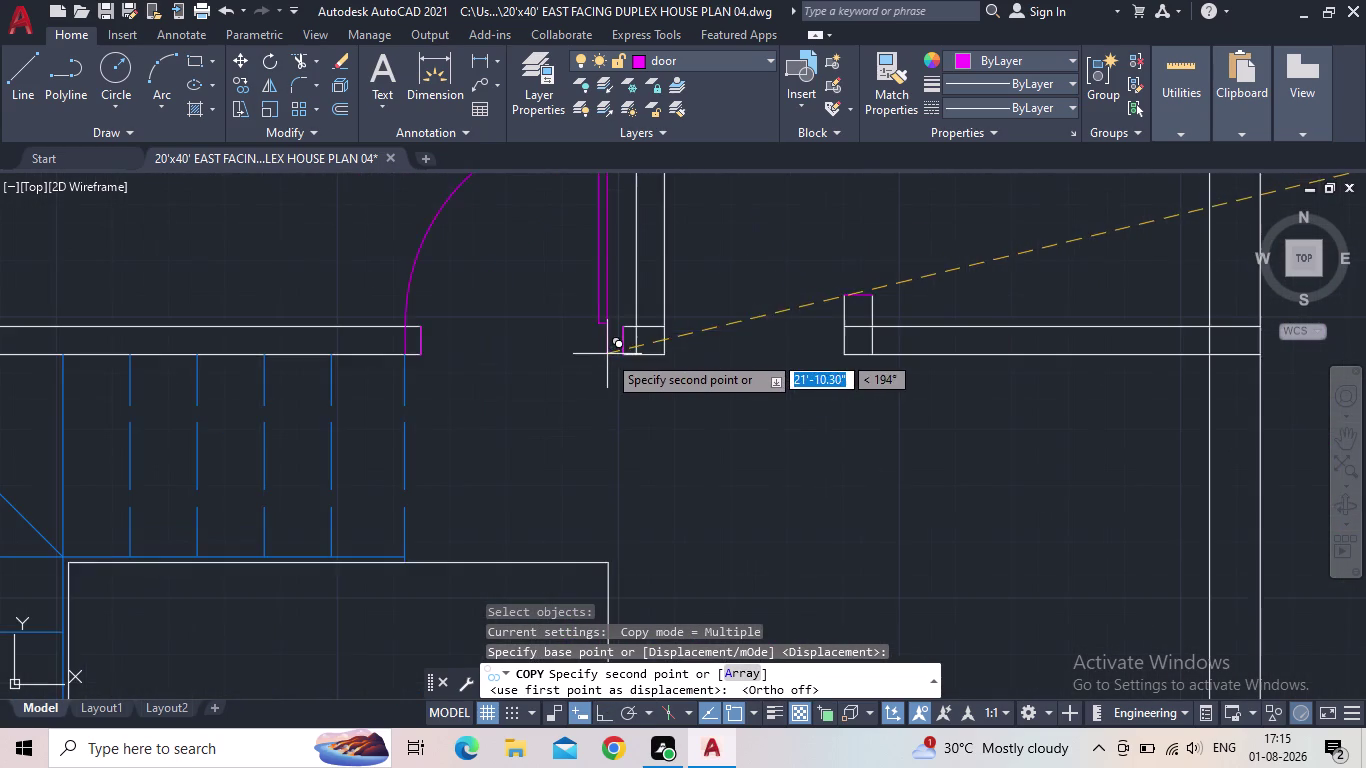
scroll(up, 3)
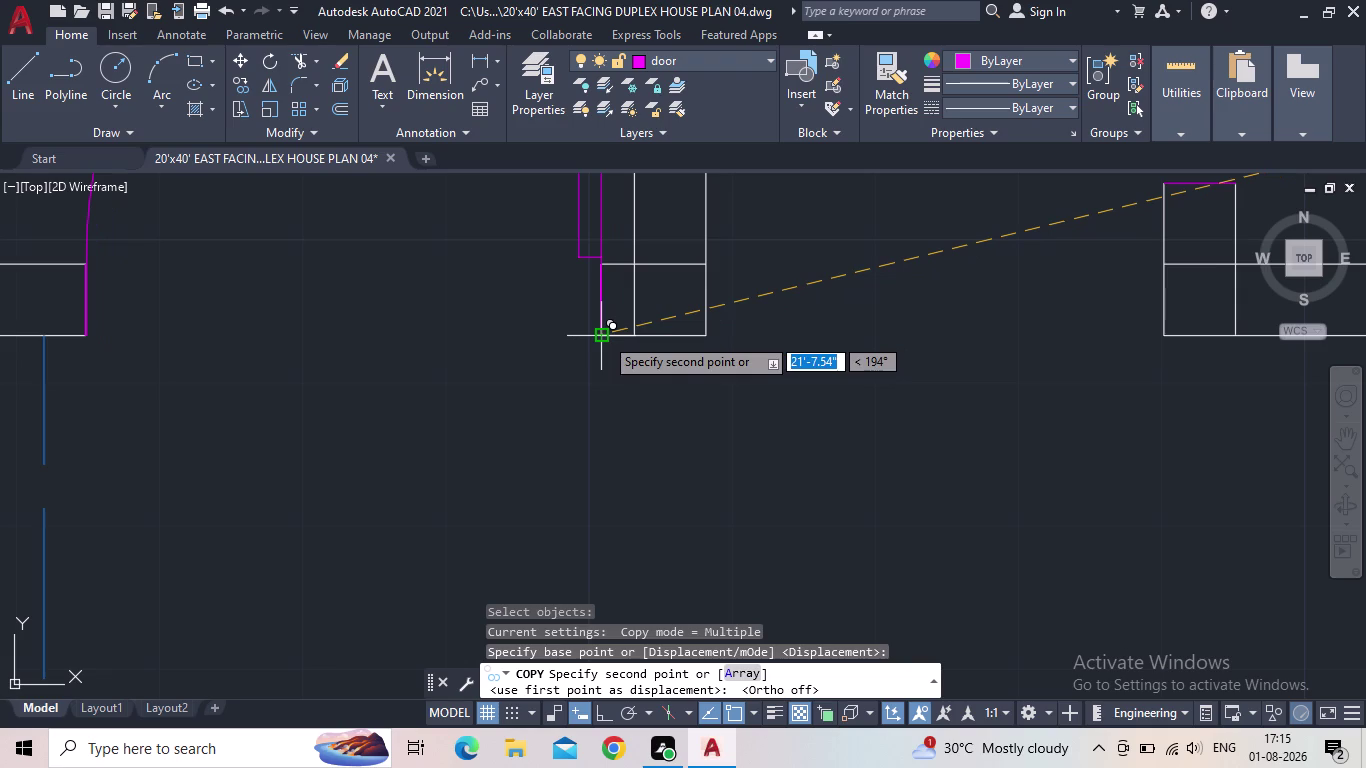
click(604, 336)
Check the placed door, end the copy, and view the plan with the door symbols.
scroll(down, 3)
middle_drag(800, 412, 702, 412)
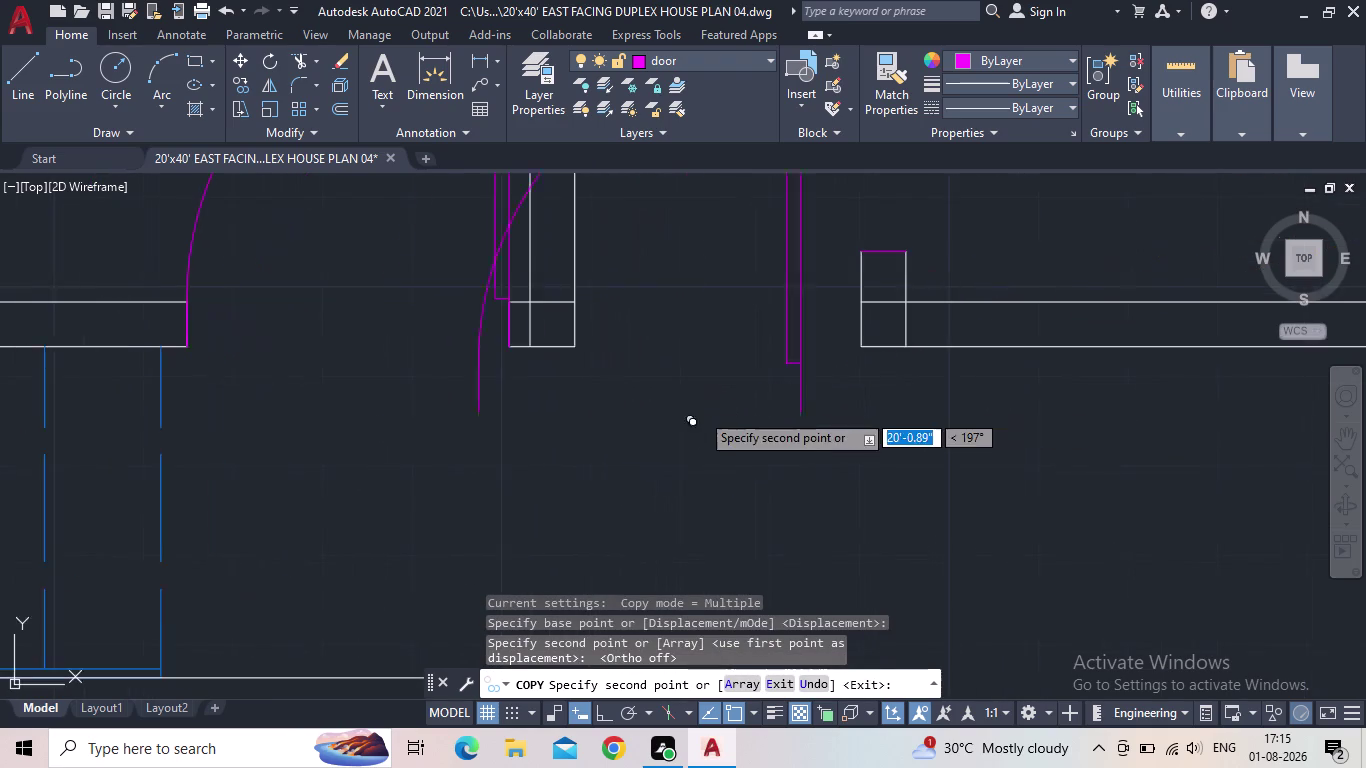
scroll(down, 3)
scroll(down, 3)
scroll(down, 3)
middle_drag(1150, 496, 966, 429)
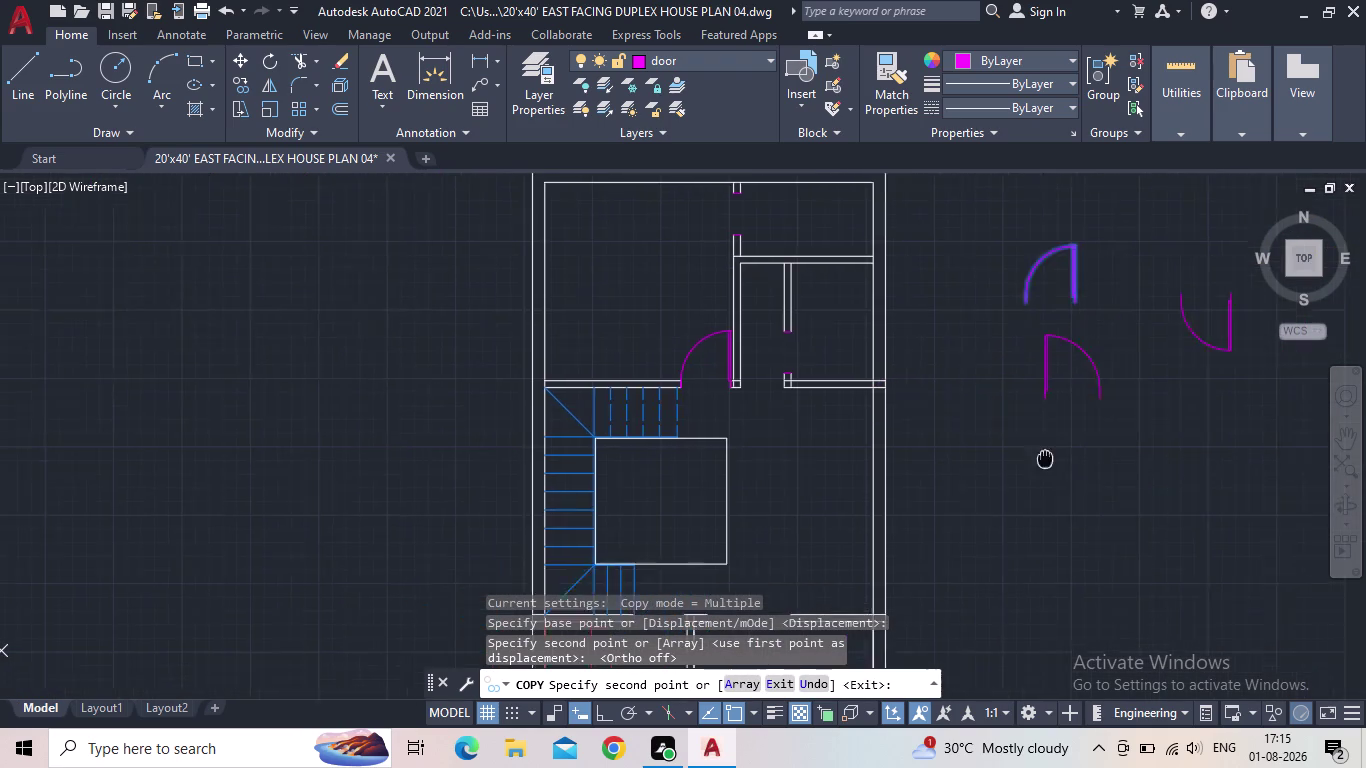
middle_drag(966, 429, 907, 408)
middle_drag(903, 439, 910, 419)
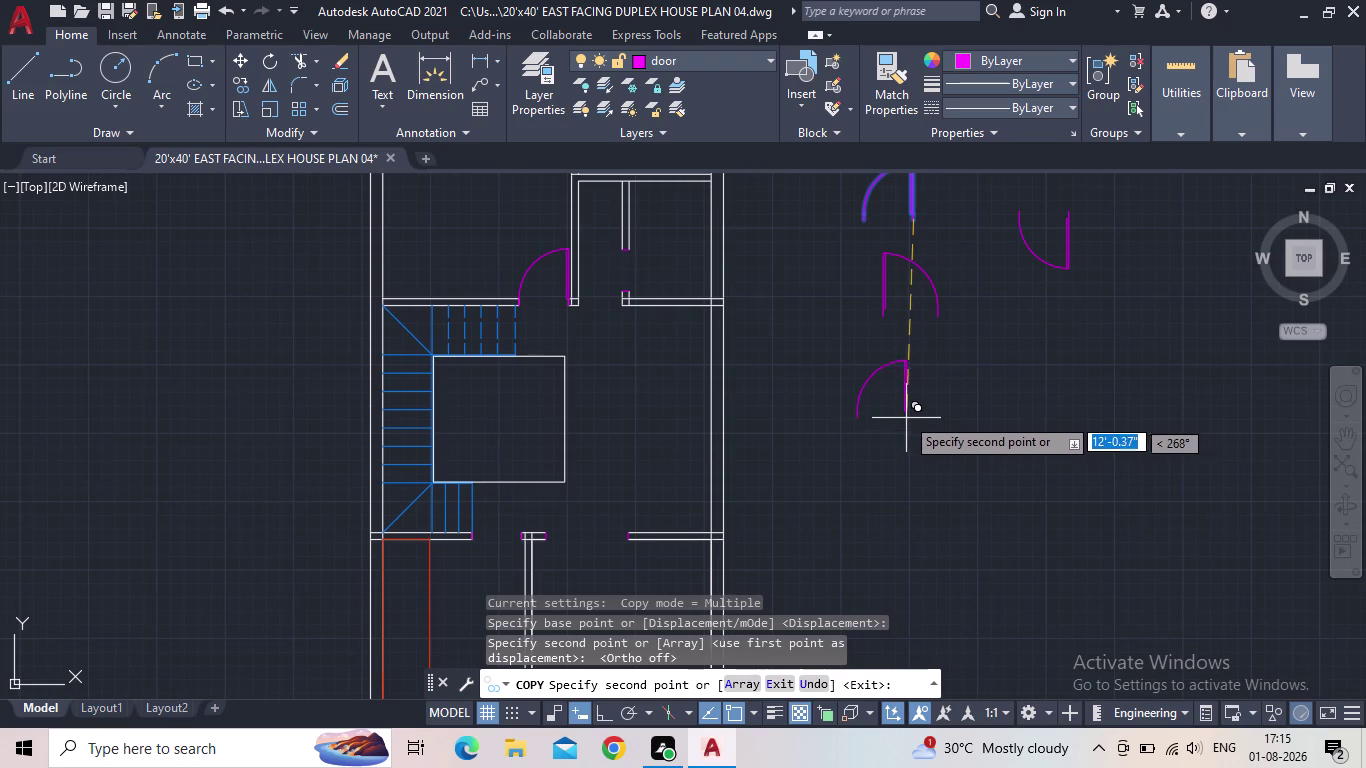
key(Escape)
middle_drag(900, 405, 832, 481)
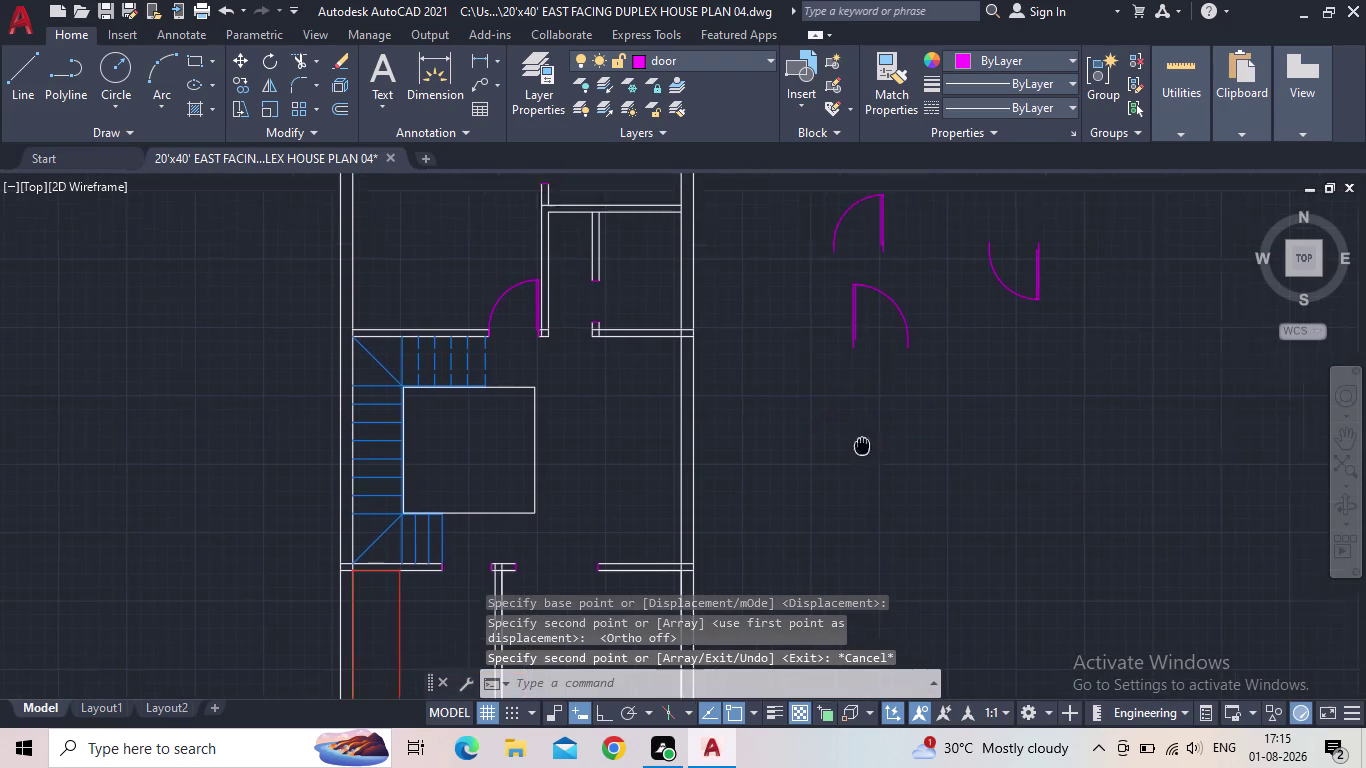
middle_drag(832, 481, 720, 558)
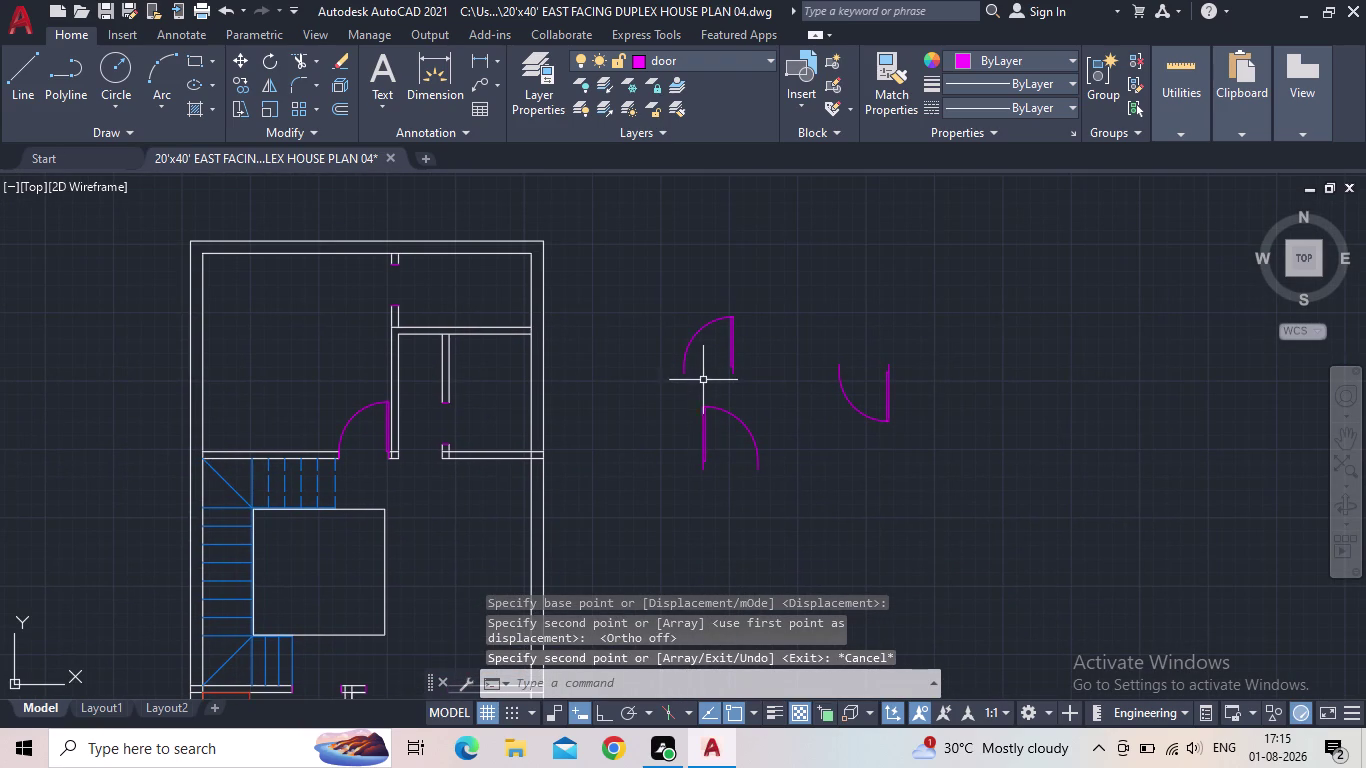
Select the right-hand door symbol and copy it, using its hinge end as the base point.
scroll(up, 3)
drag(991, 417, 981, 414)
click(945, 400)
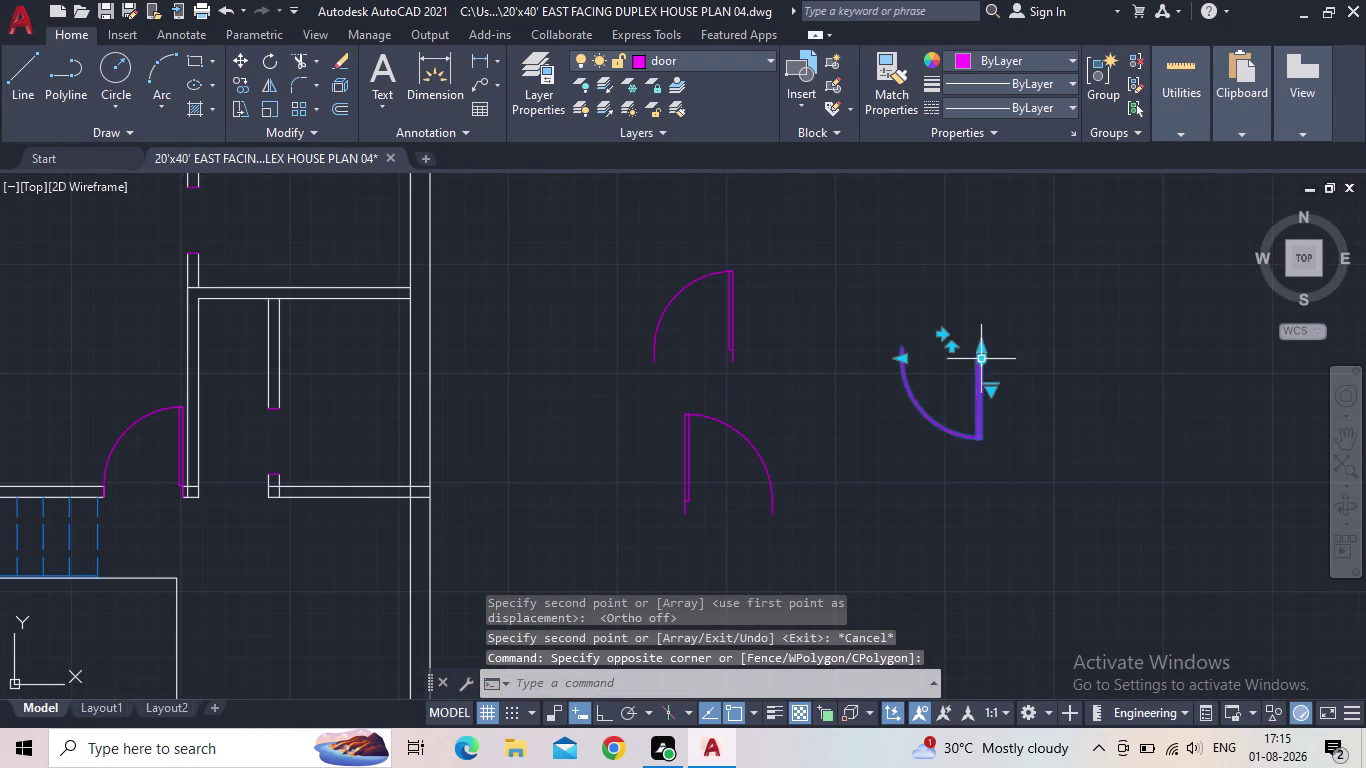
scroll(up, 3)
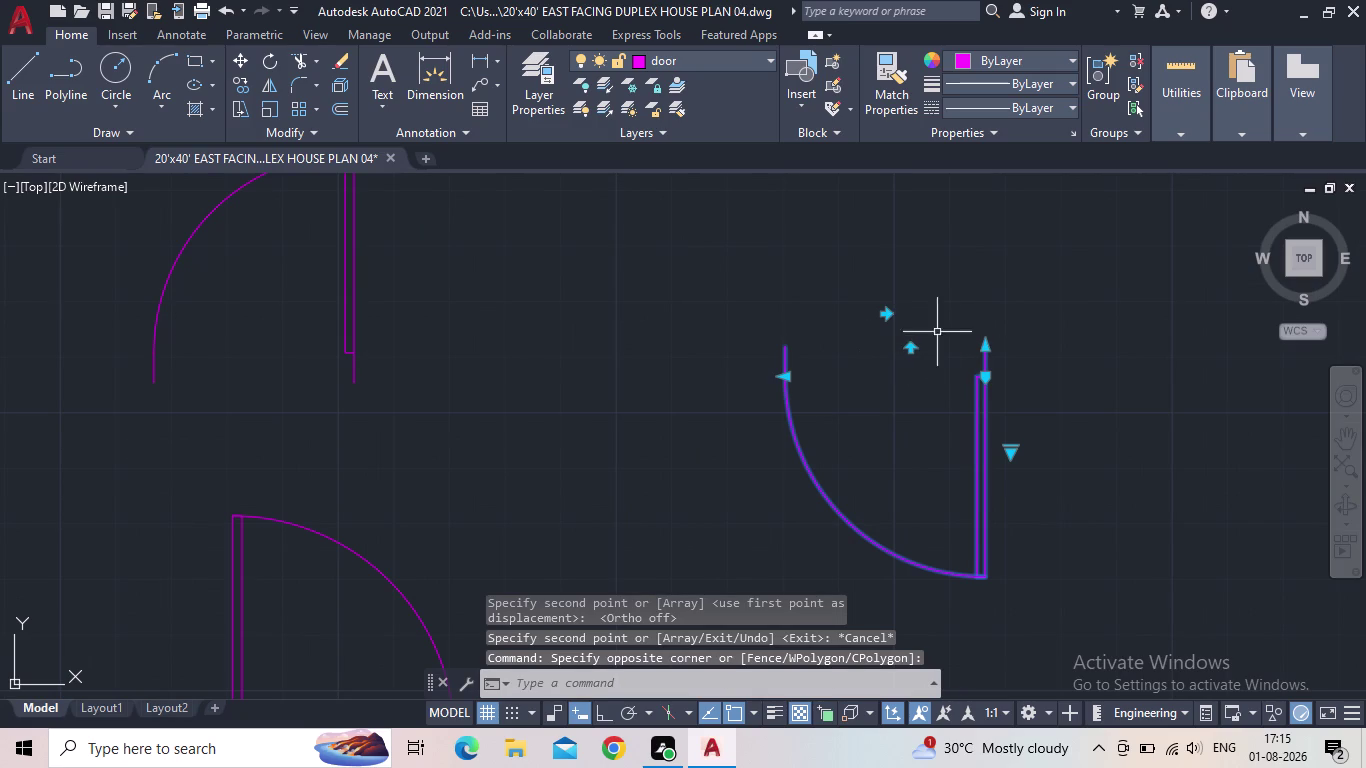
key(c)
key(o)
key(Return)
click(986, 349)
Snap the door copy into the wall opening below the staircase.
middle_drag(752, 429, 1054, 311)
scroll(down, 3)
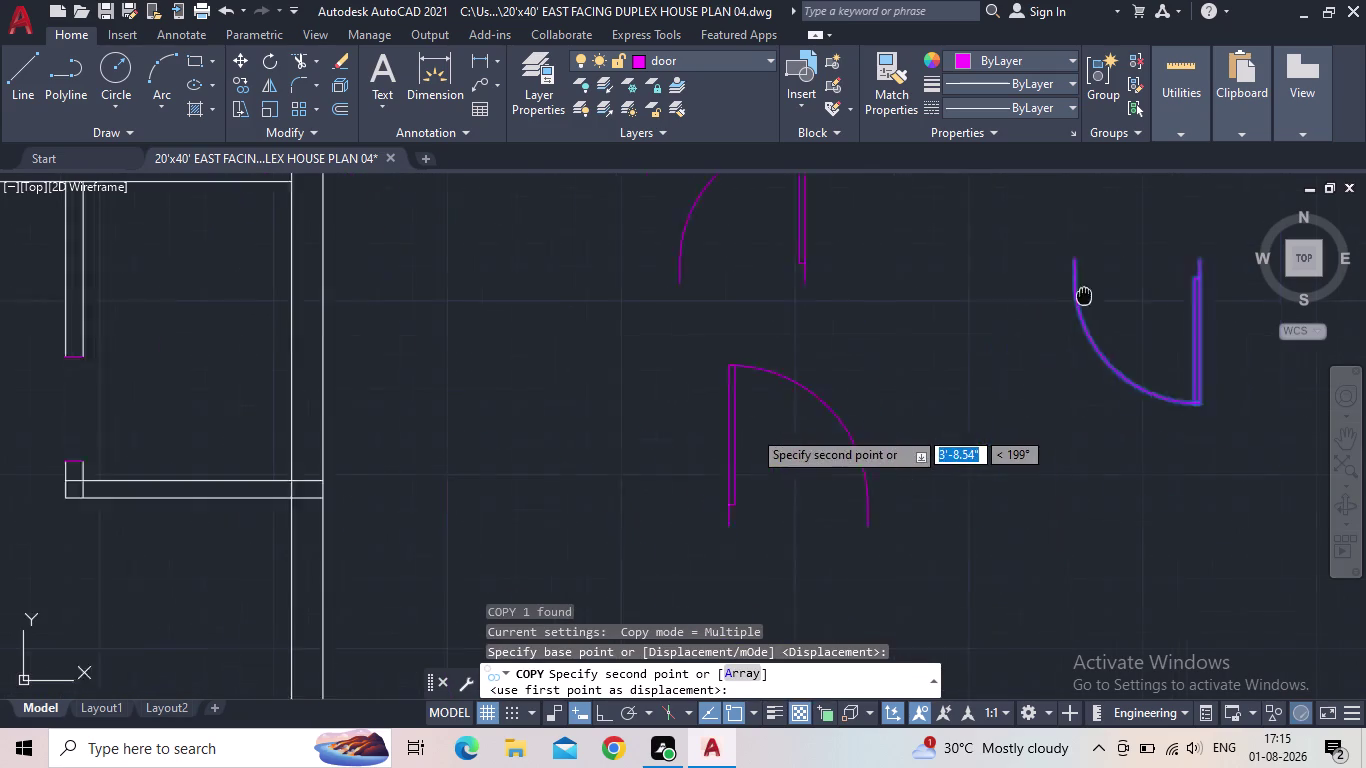
middle_drag(754, 498, 832, 317)
scroll(up, 3)
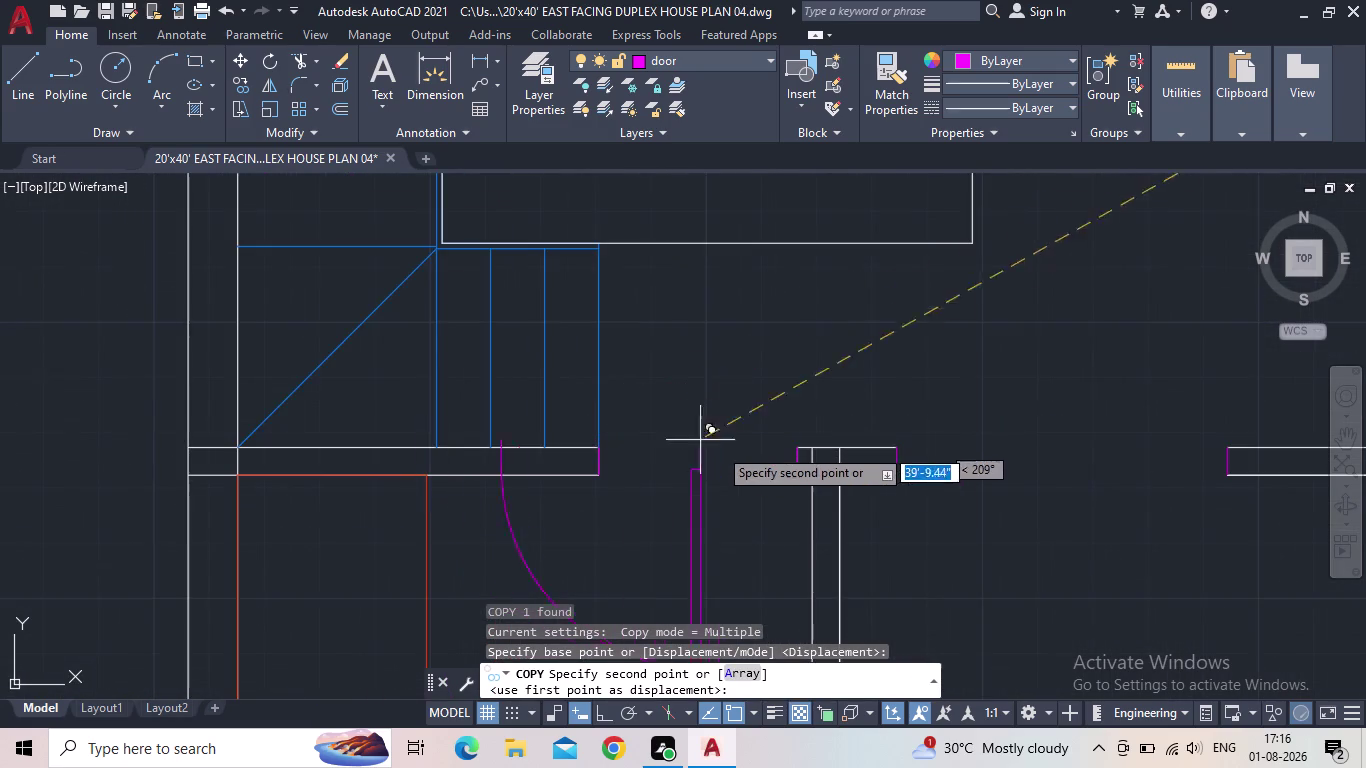
scroll(up, 3)
click(826, 442)
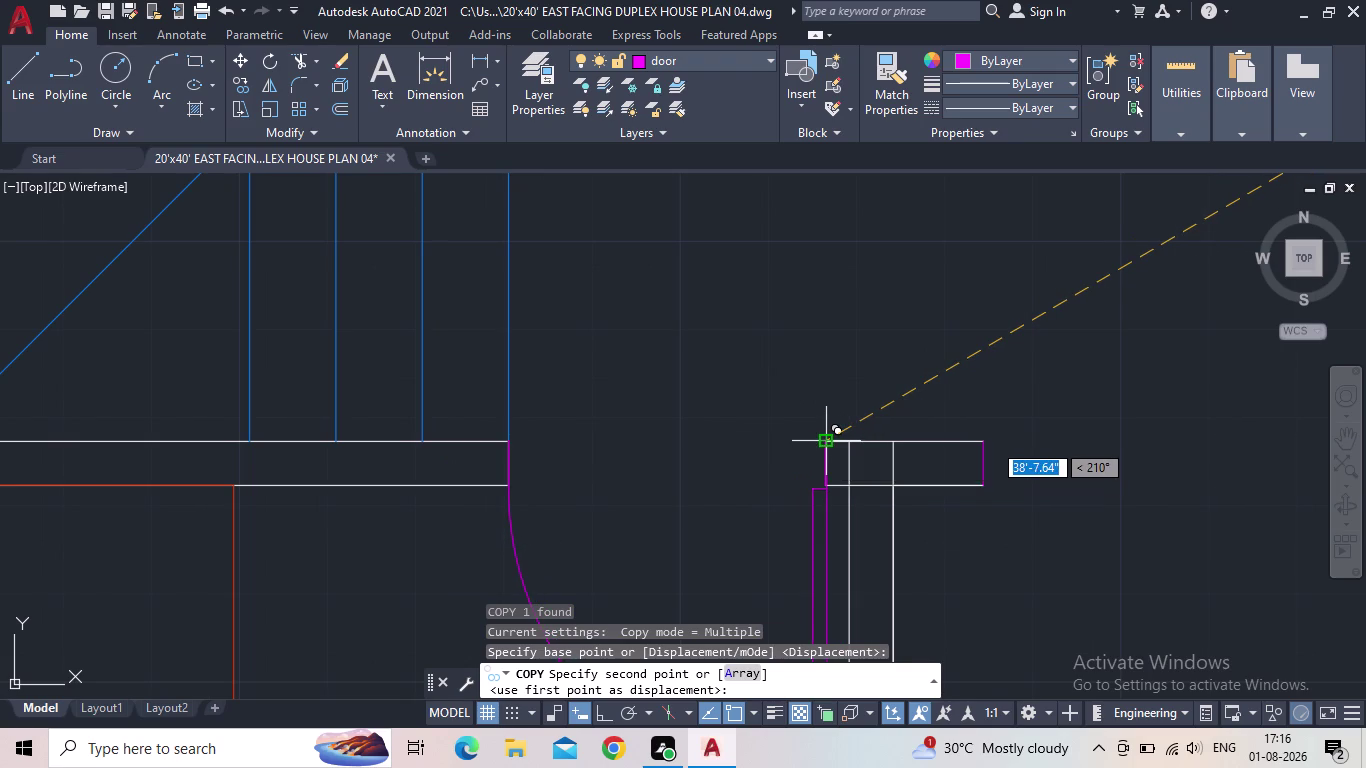
scroll(down, 3)
scroll(down, 3)
middle_drag(779, 433, 697, 433)
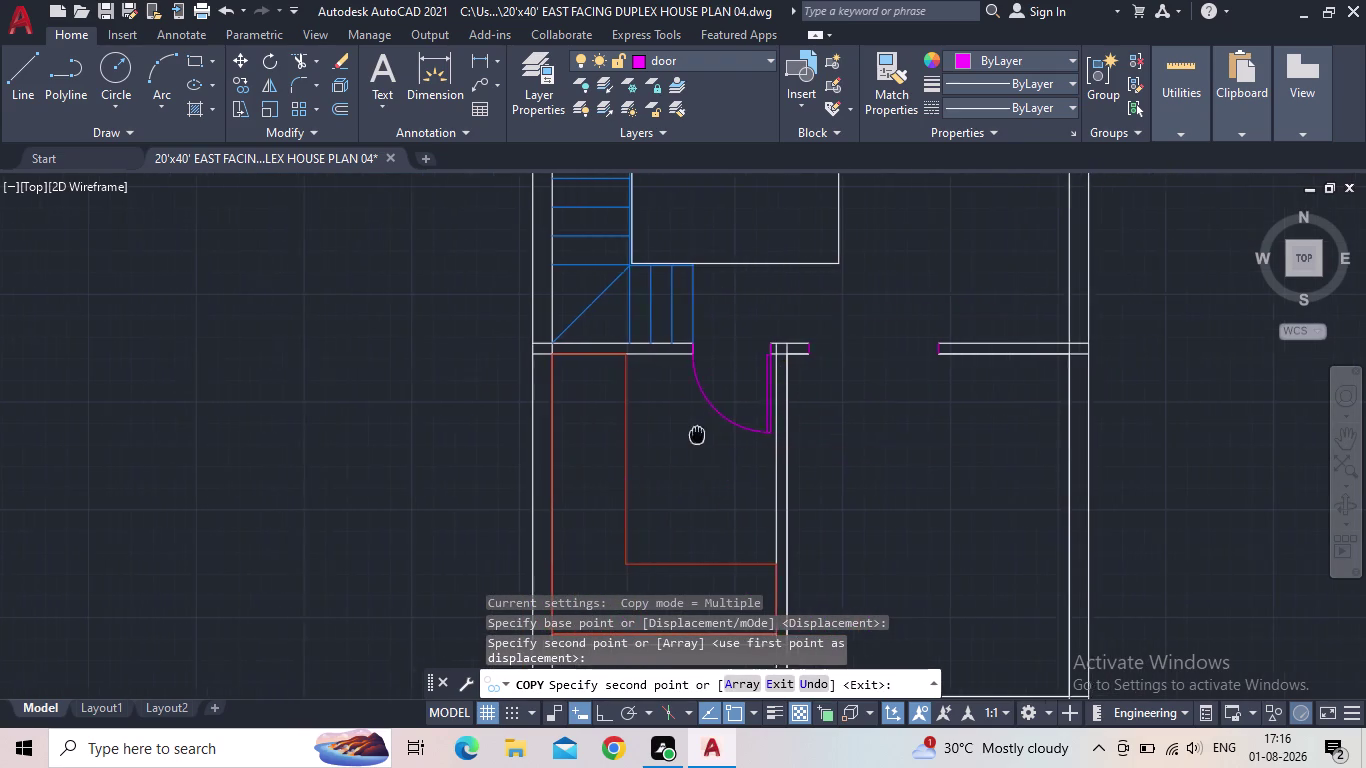
scroll(down, 3)
key(Escape)
middle_drag(903, 464, 734, 498)
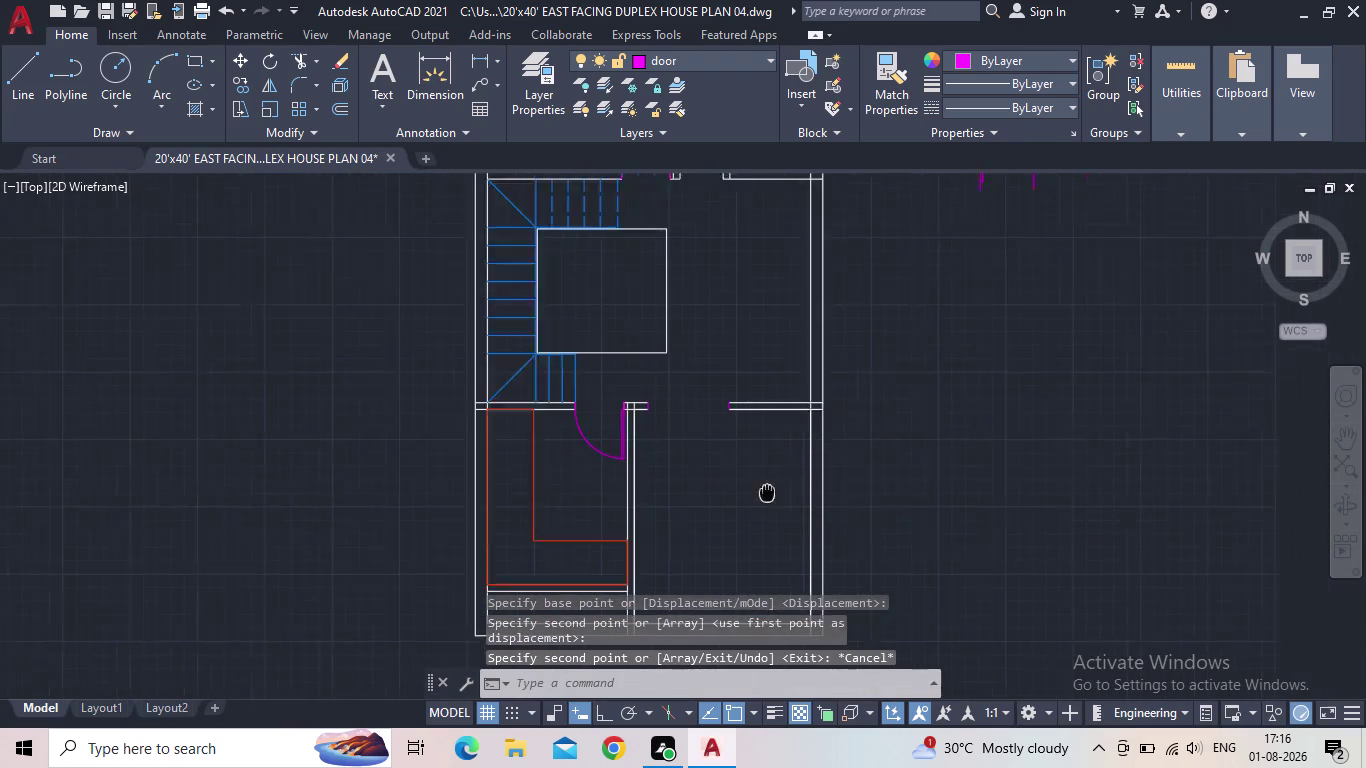
middle_drag(734, 498, 666, 503)
Make two copies of the lower door symbol beside the plan.
scroll(down, 3)
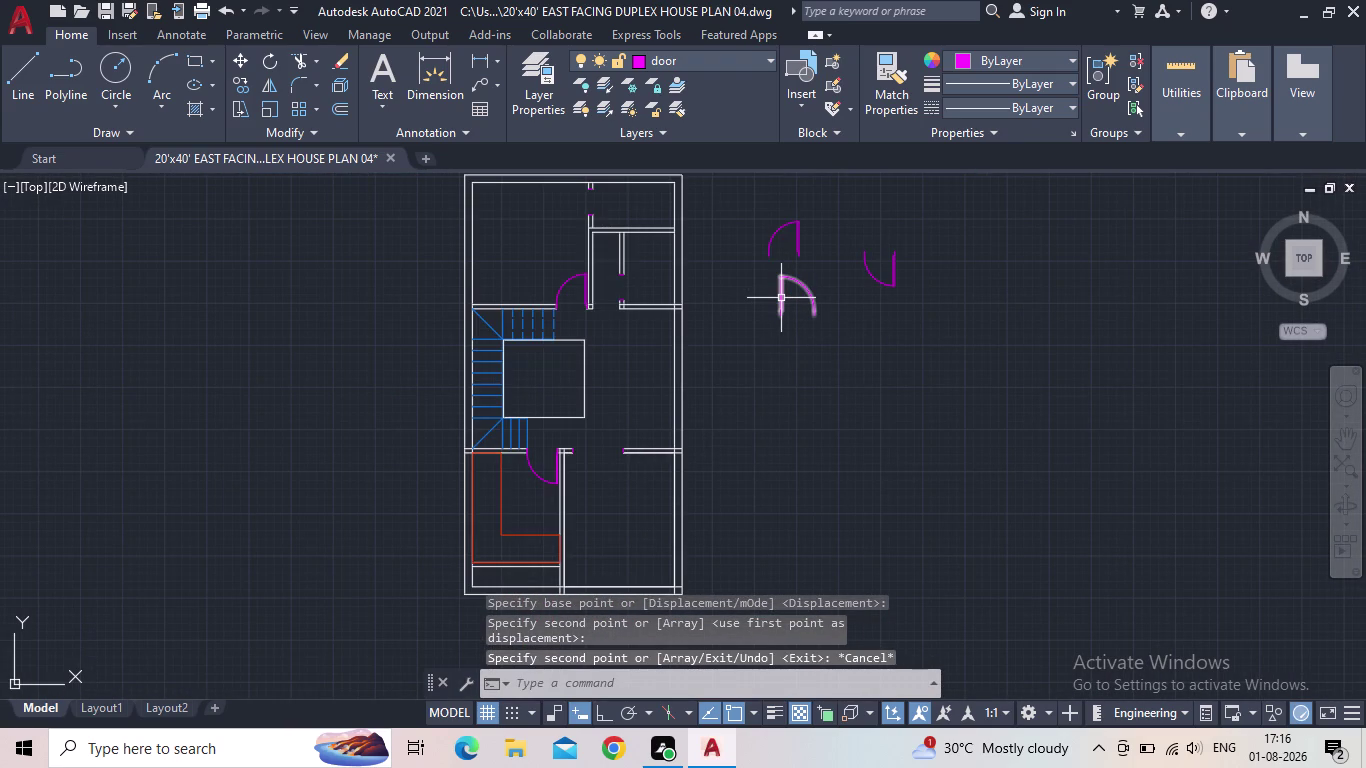
click(781, 298)
scroll(up, 3)
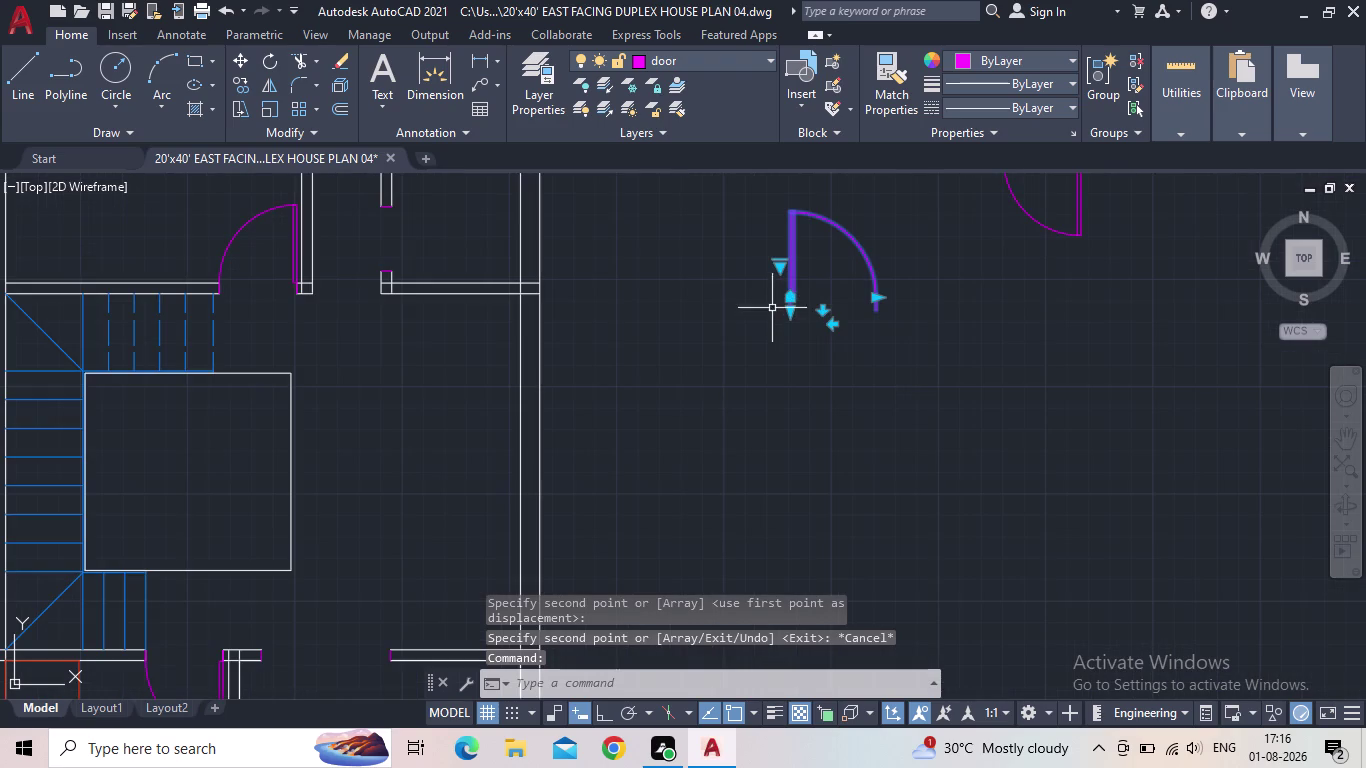
key(c)
key(o)
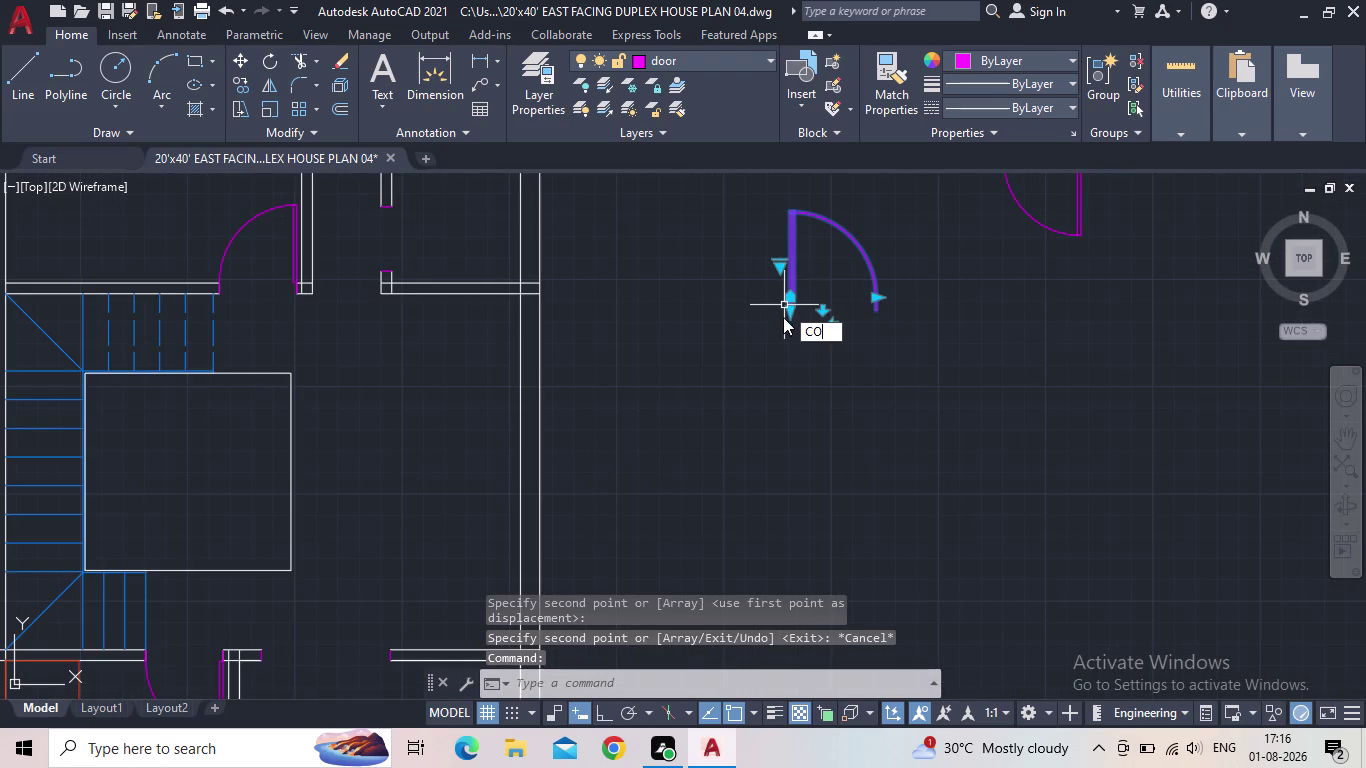
key(Return)
click(793, 314)
click(784, 533)
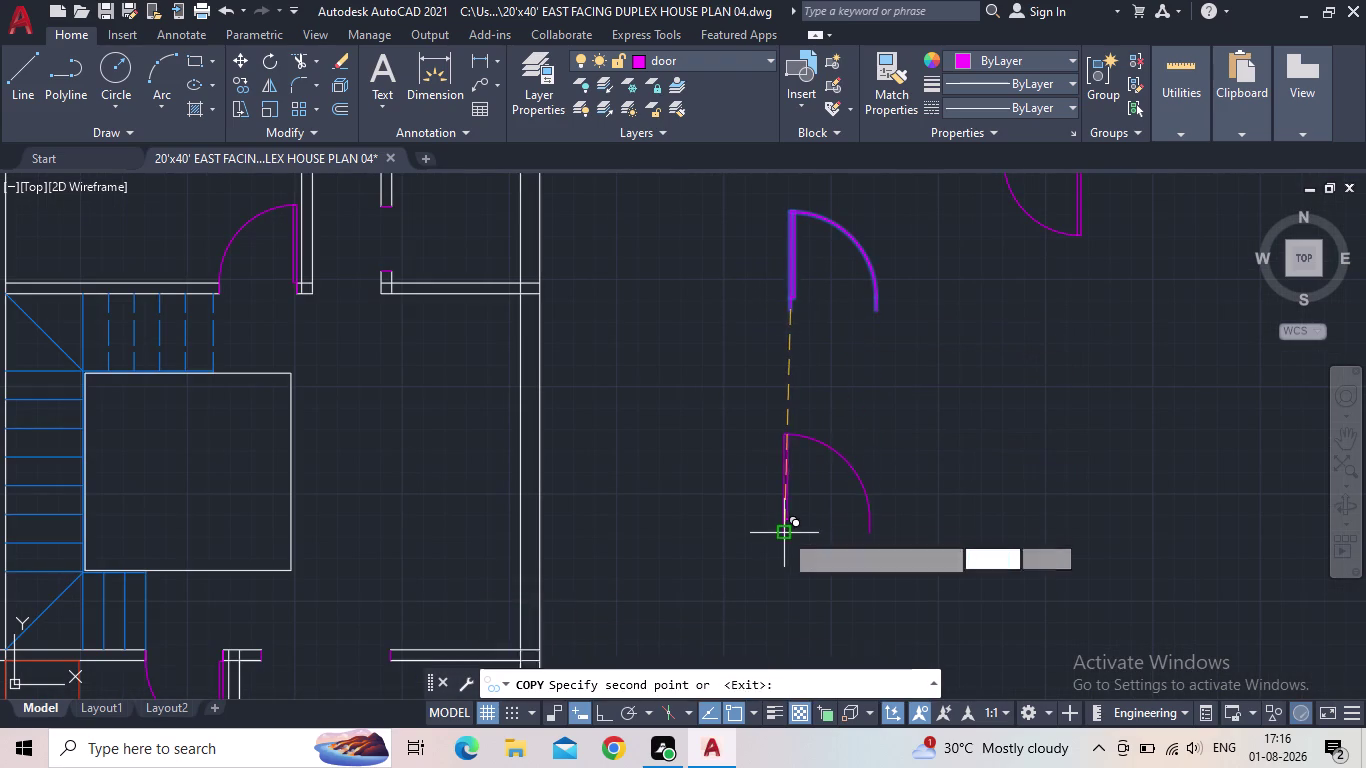
click(1079, 524)
key(Escape)
Scale a copied door from its hinge corner, using its width as the reference length.
drag(906, 538, 892, 534)
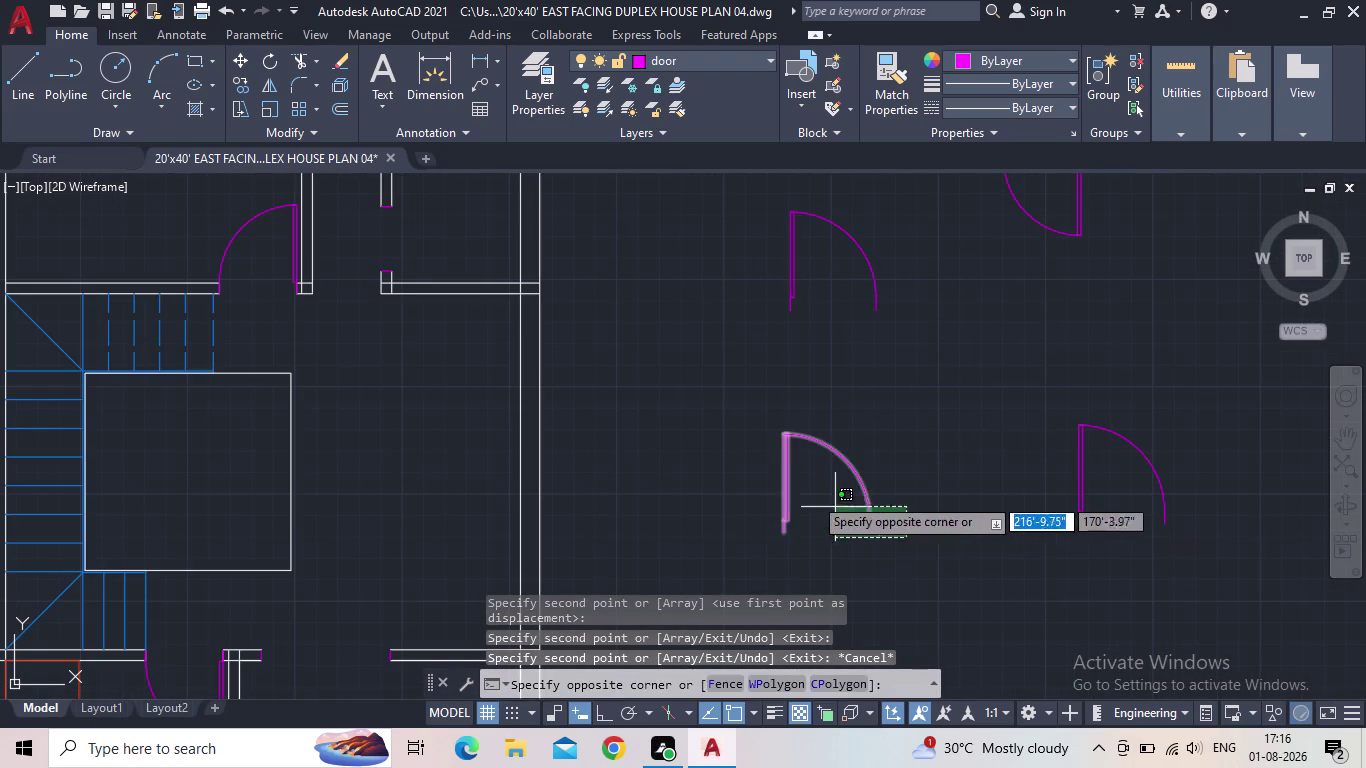
click(787, 482)
scroll(up, 3)
scroll(down, 3)
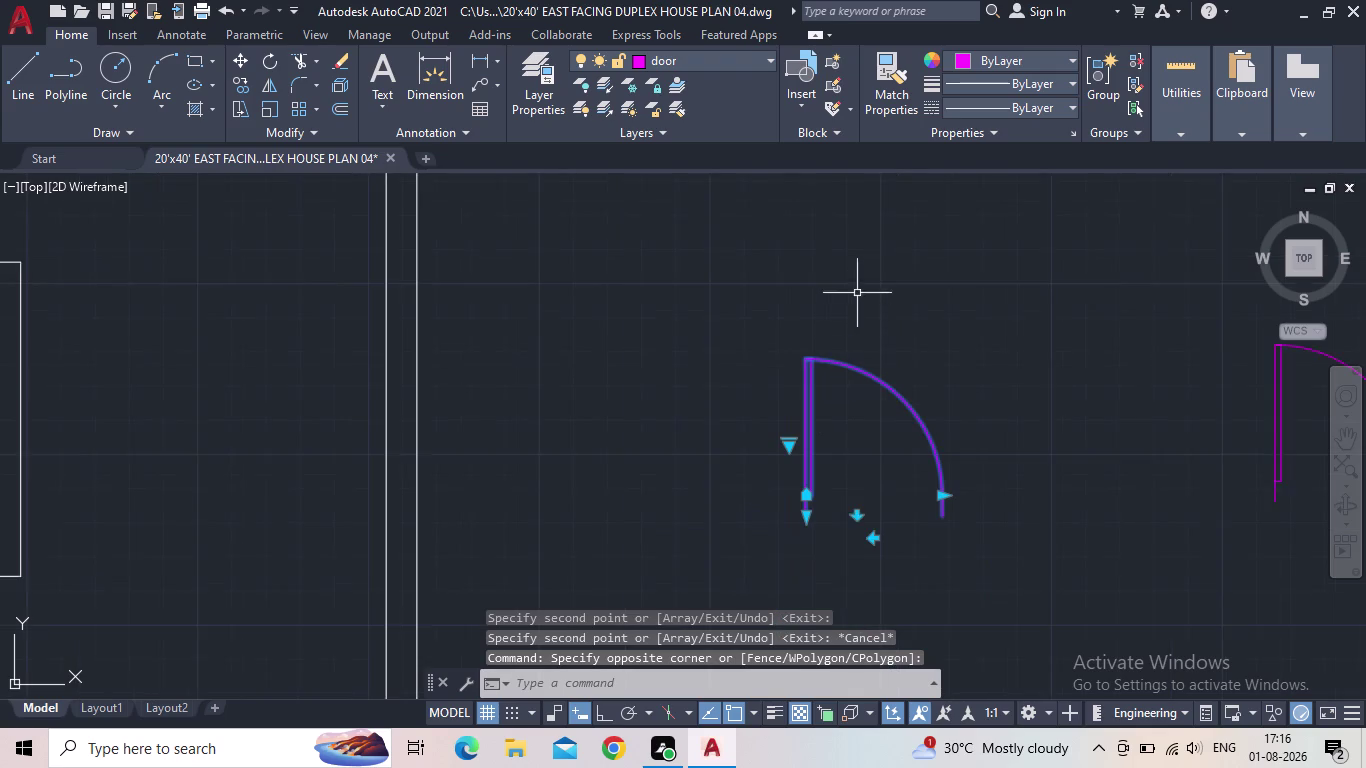
middle_drag(859, 284, 862, 265)
key(s)
key(c)
key(space)
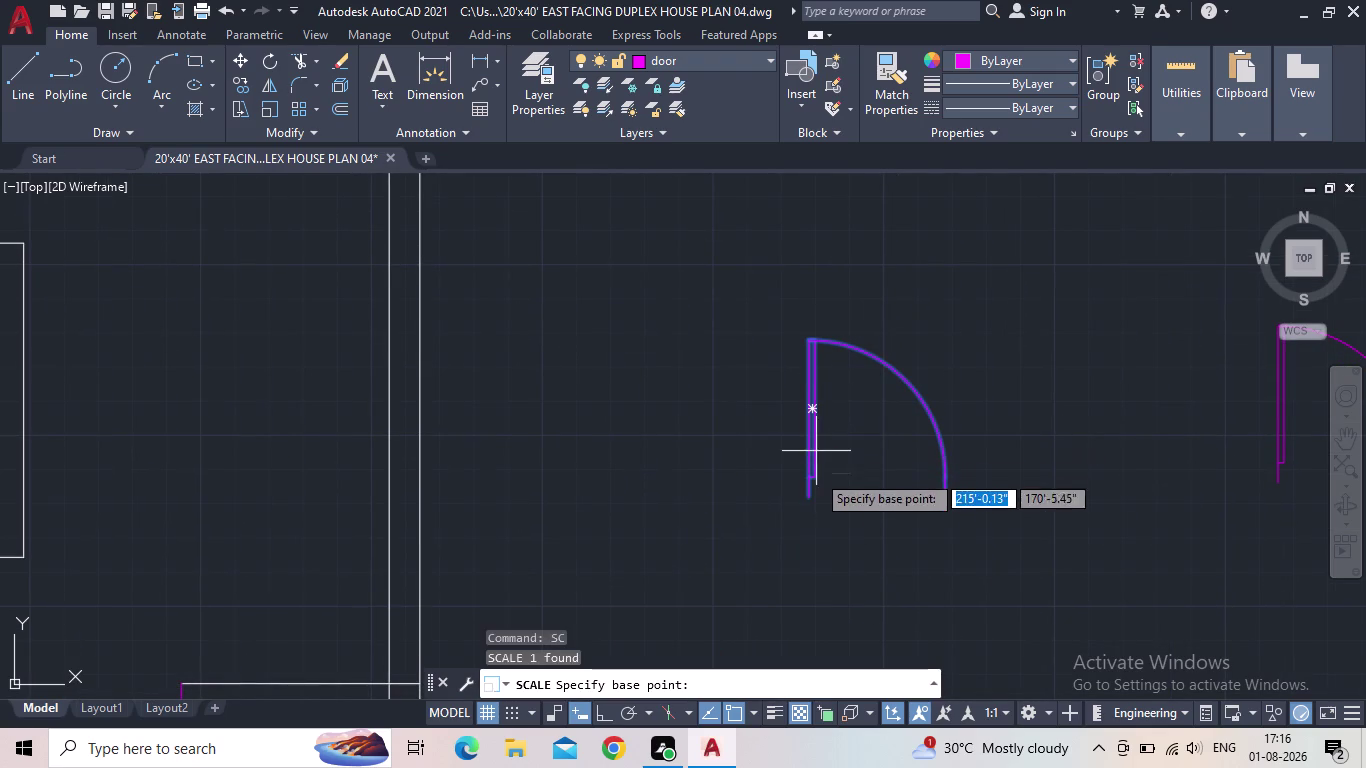
scroll(up, 3)
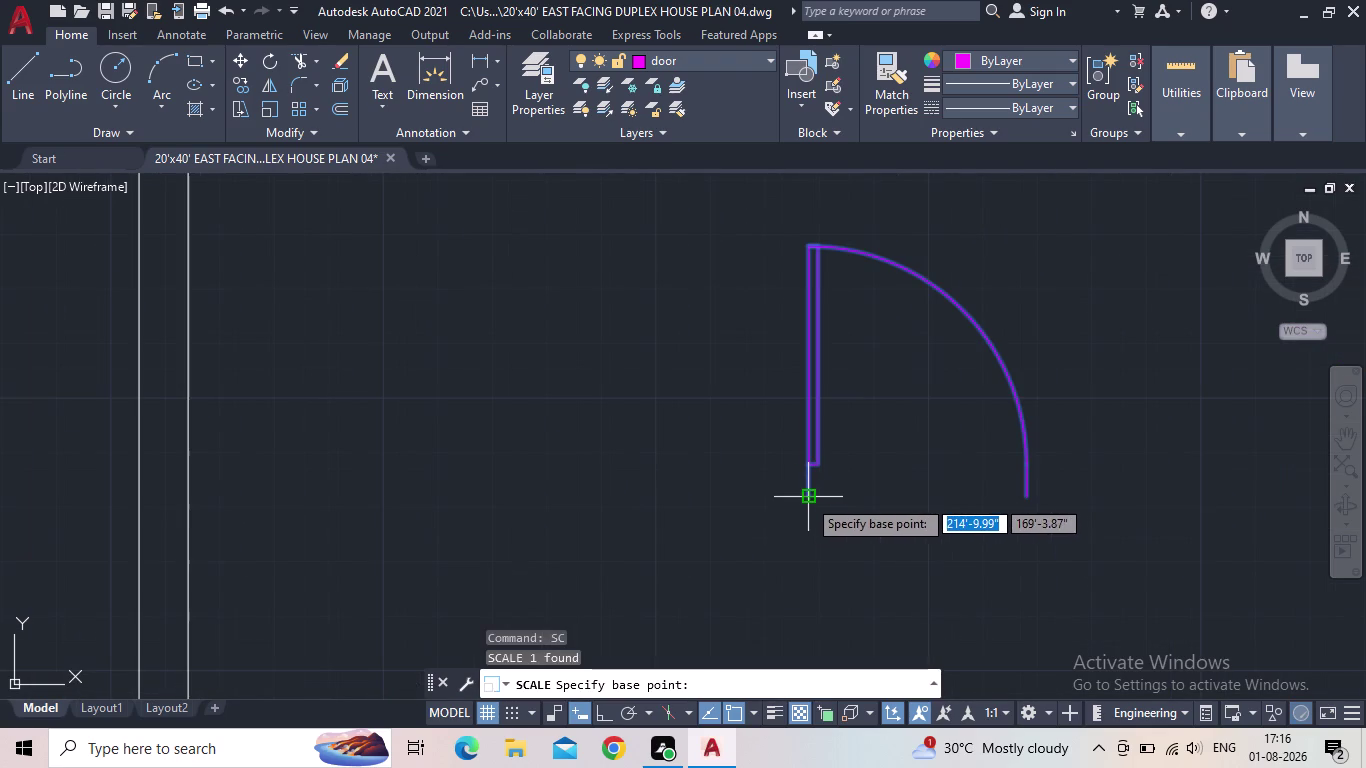
click(808, 498)
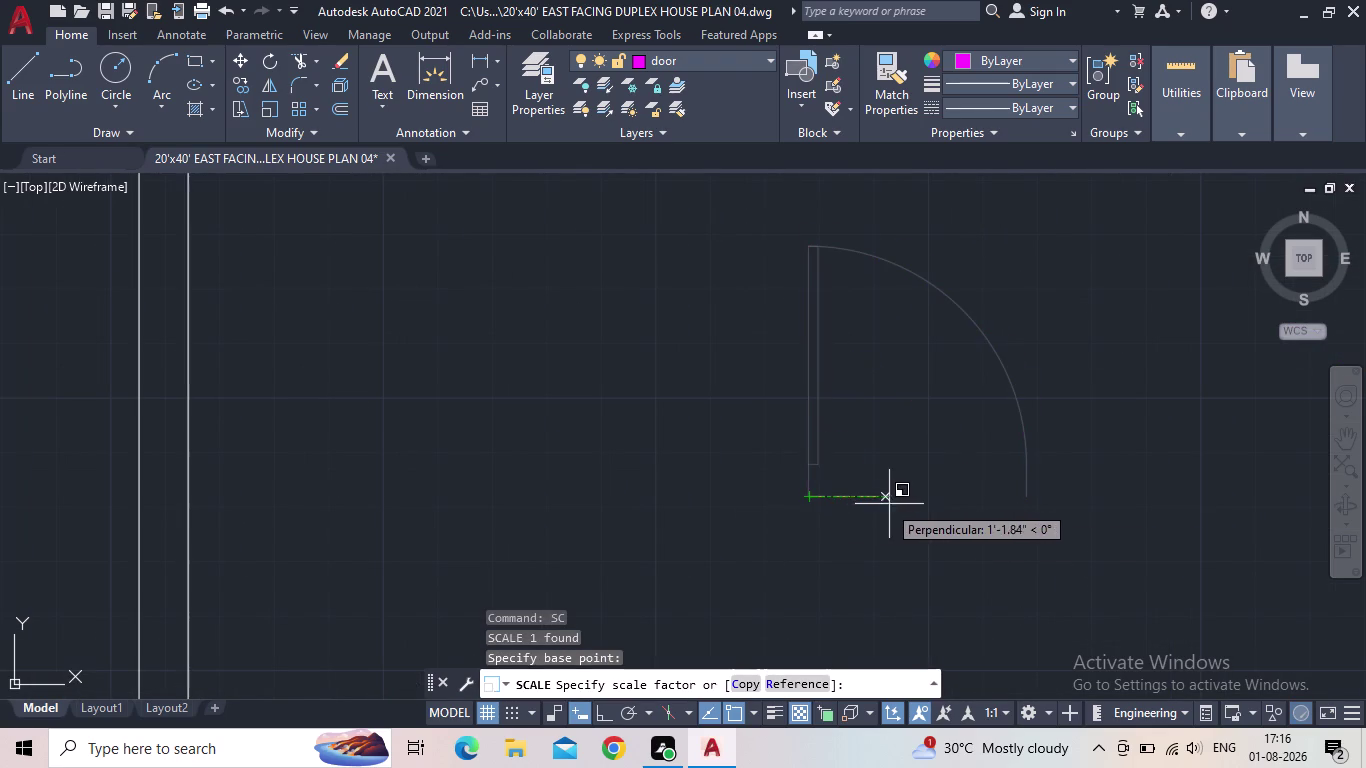
click(784, 685)
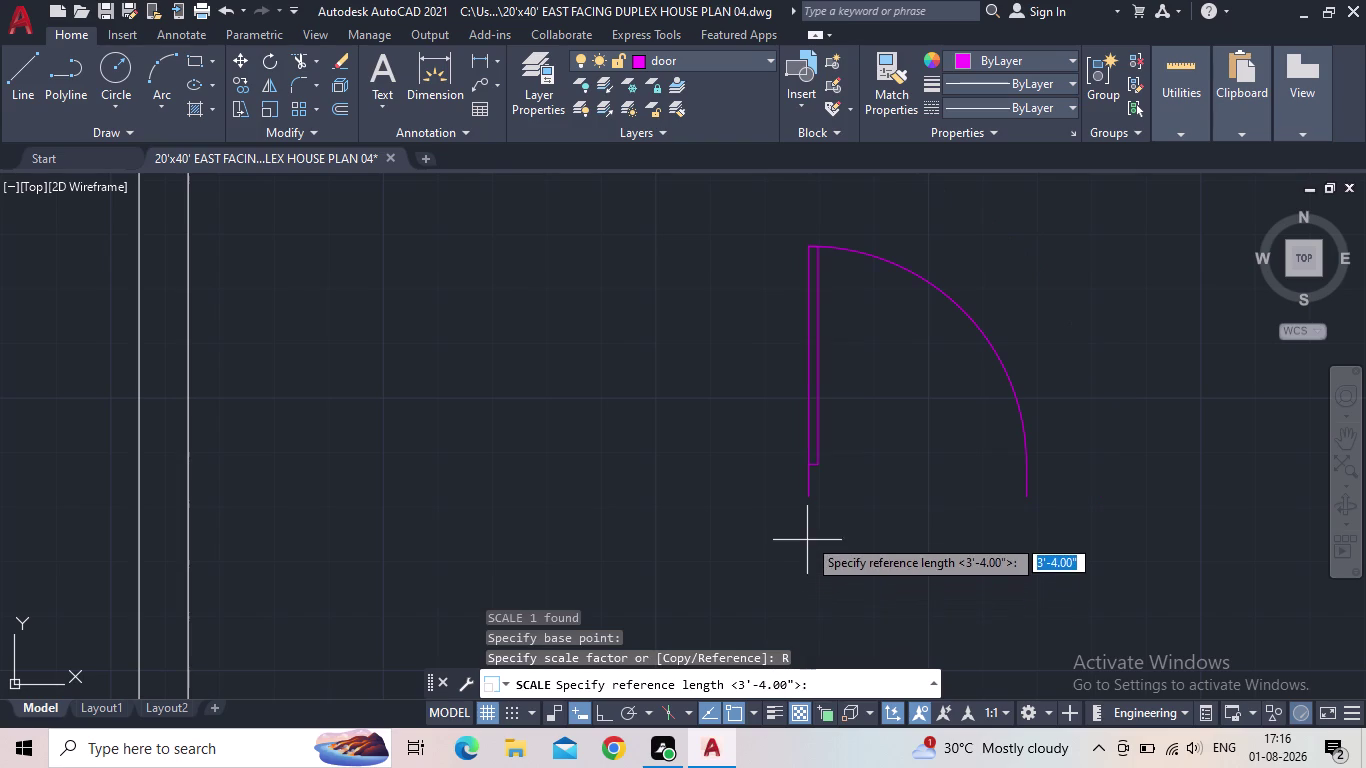
click(809, 499)
click(1025, 492)
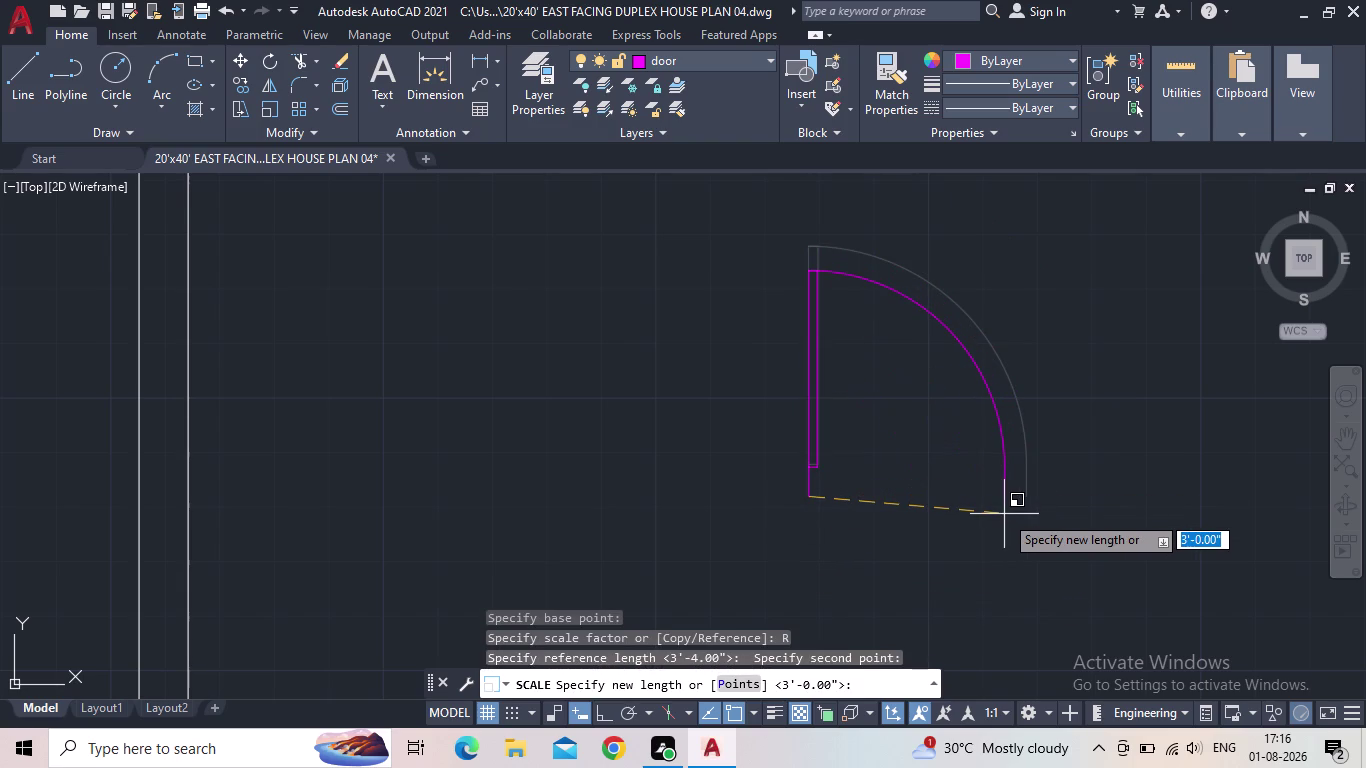
Enter 2'6" as the new door width.
click(595, 709)
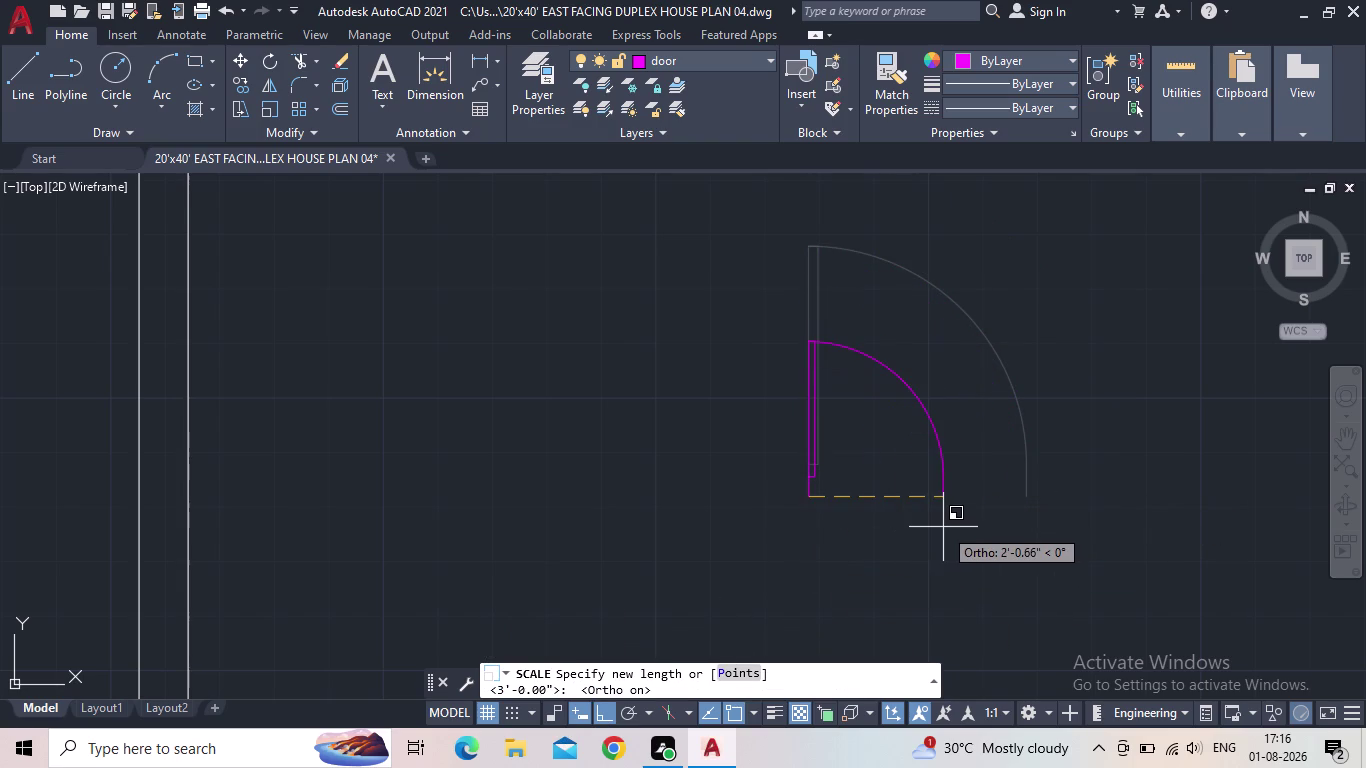
text(2')
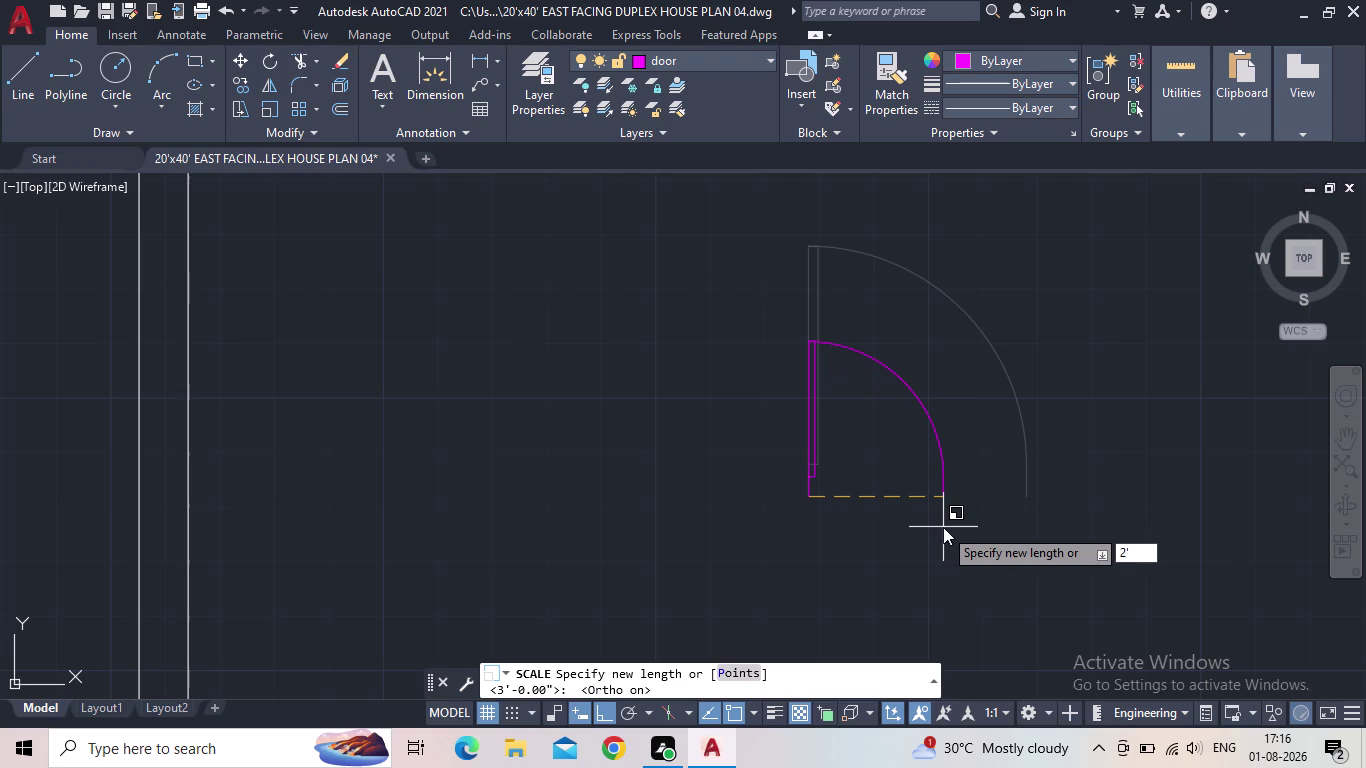
text(6")
key(Return)
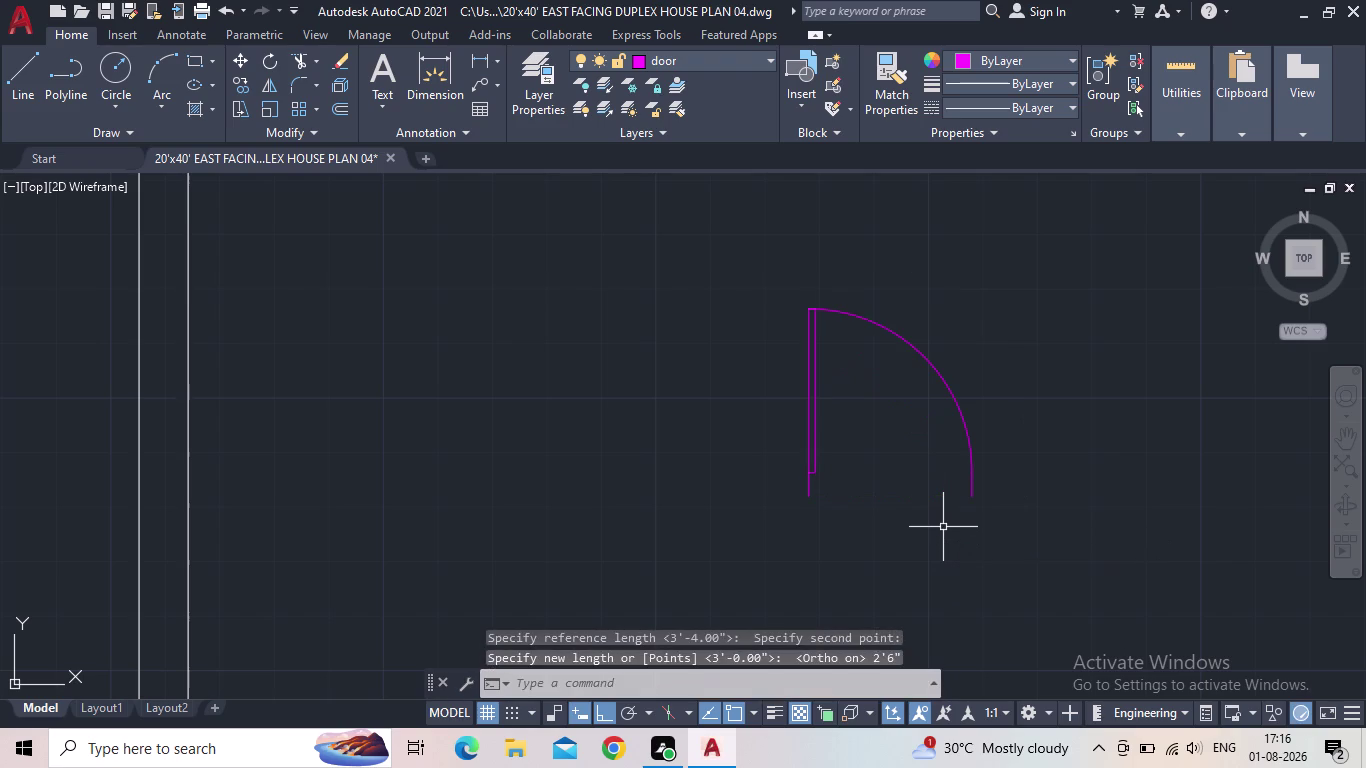
key(Escape)
scroll(down, 3)
scroll(down, 3)
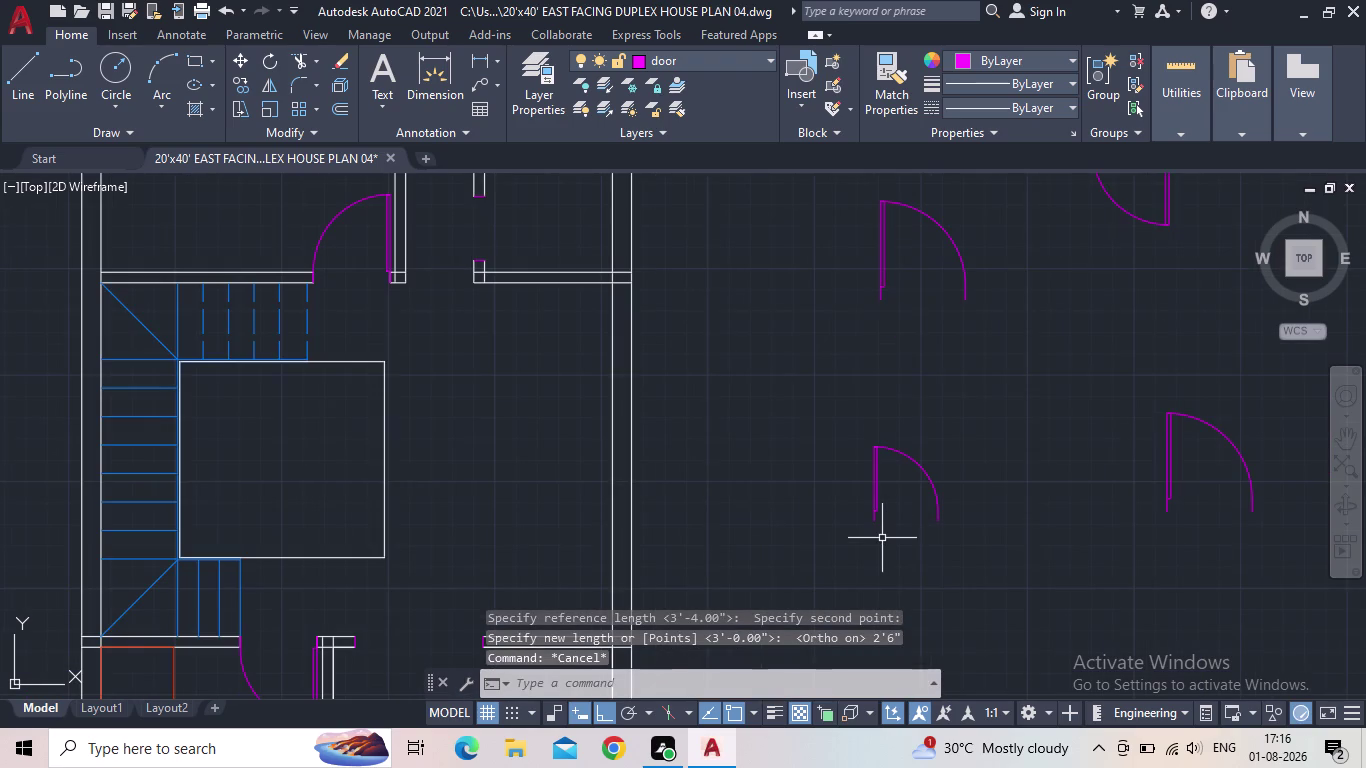
Copy the 2'6" door to the right of the original.
key(c)
key(o)
key(Return)
drag(906, 544, 837, 514)
click(857, 502)
key(space)
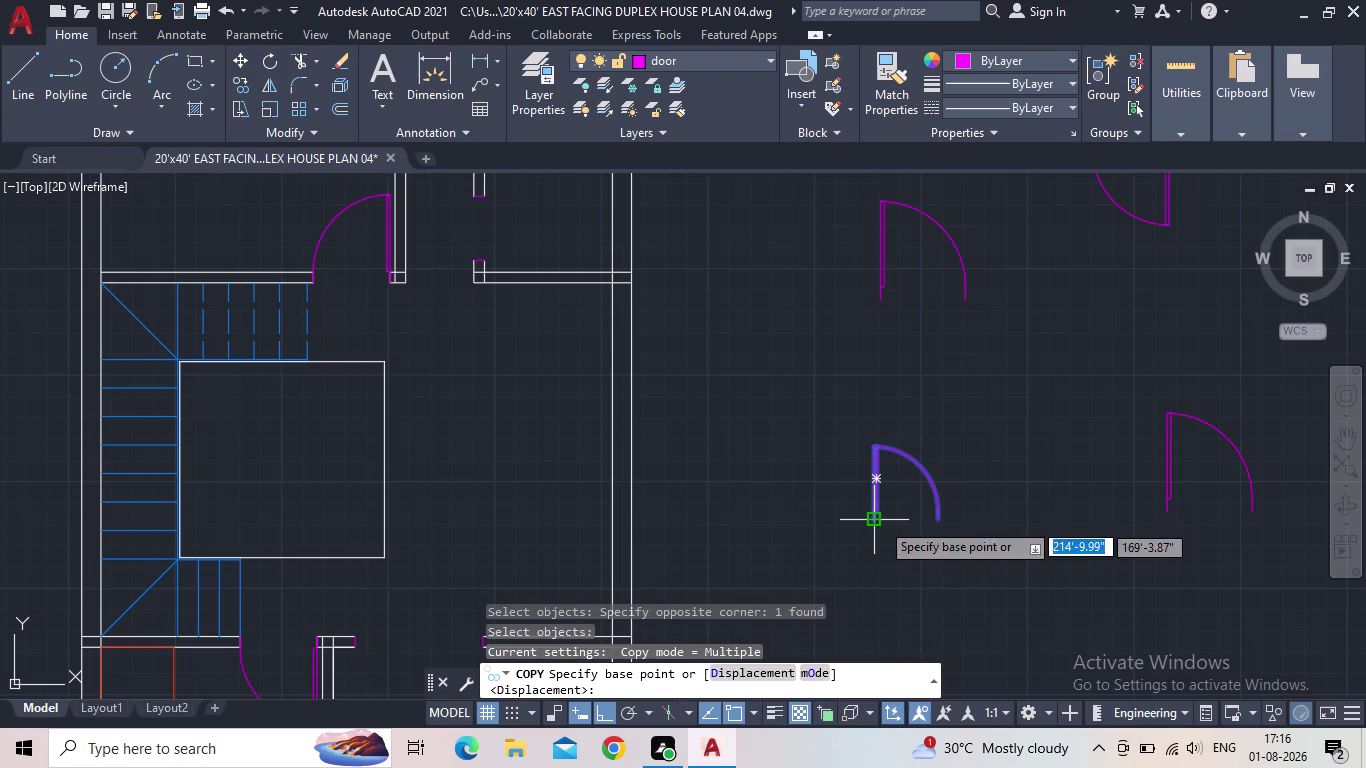
click(869, 524)
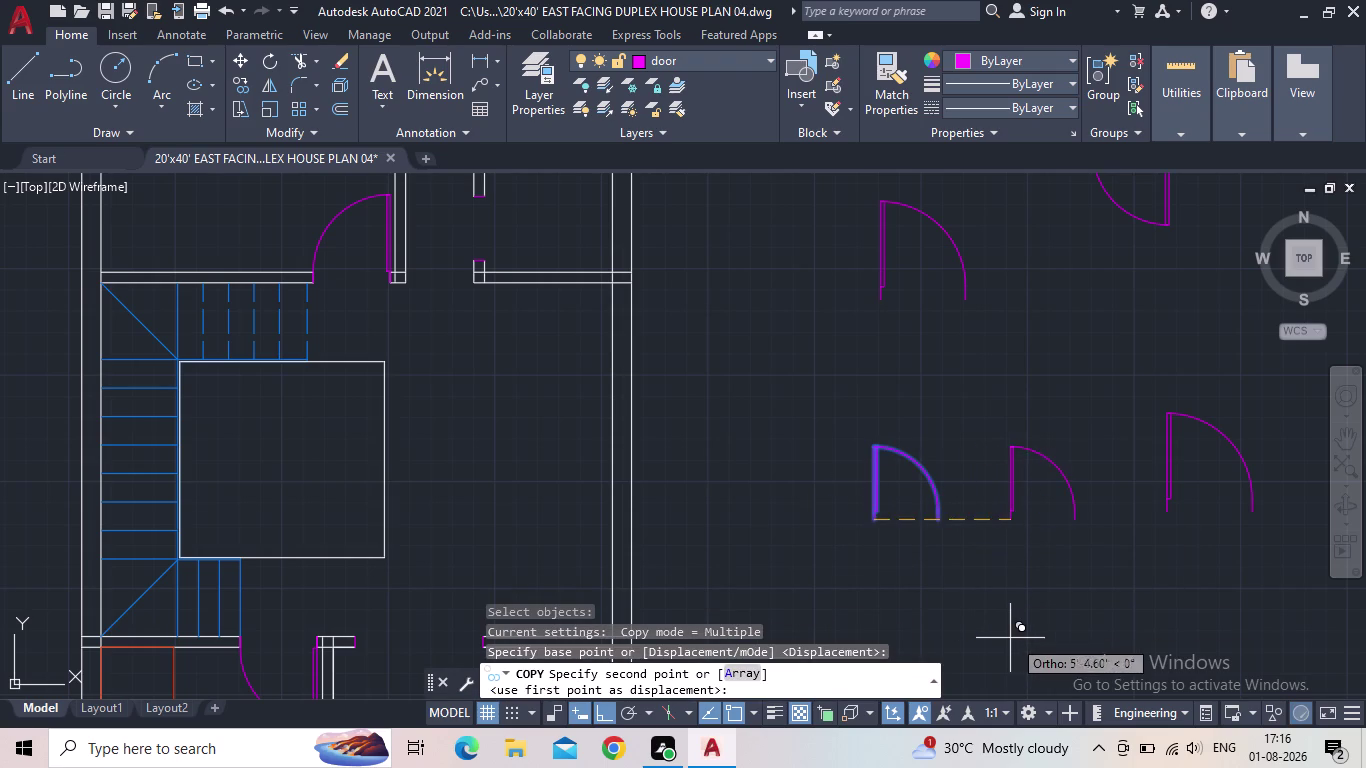
click(1015, 637)
key(Escape)
Rotate the original 2'6" door 180 degrees so it swings downward.
drag(950, 576, 930, 547)
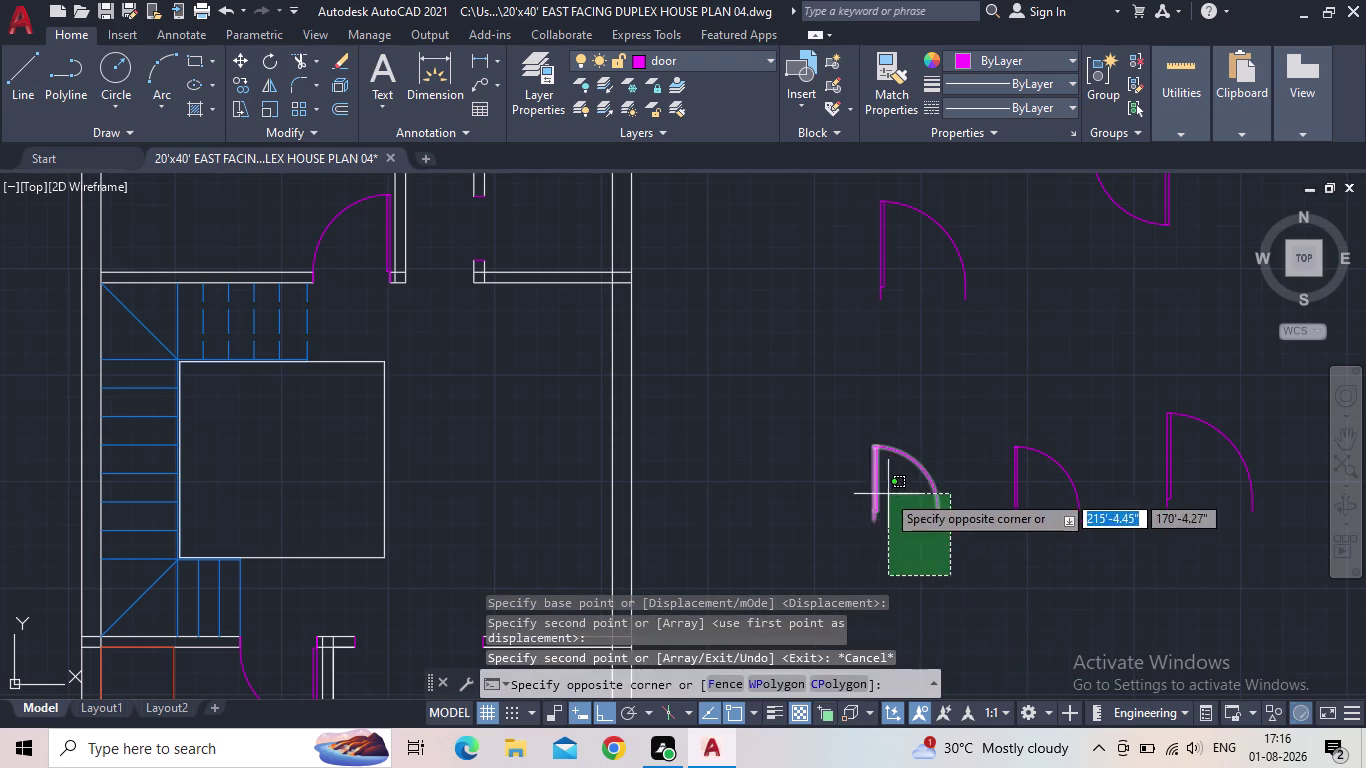
click(856, 473)
key(r)
key(o)
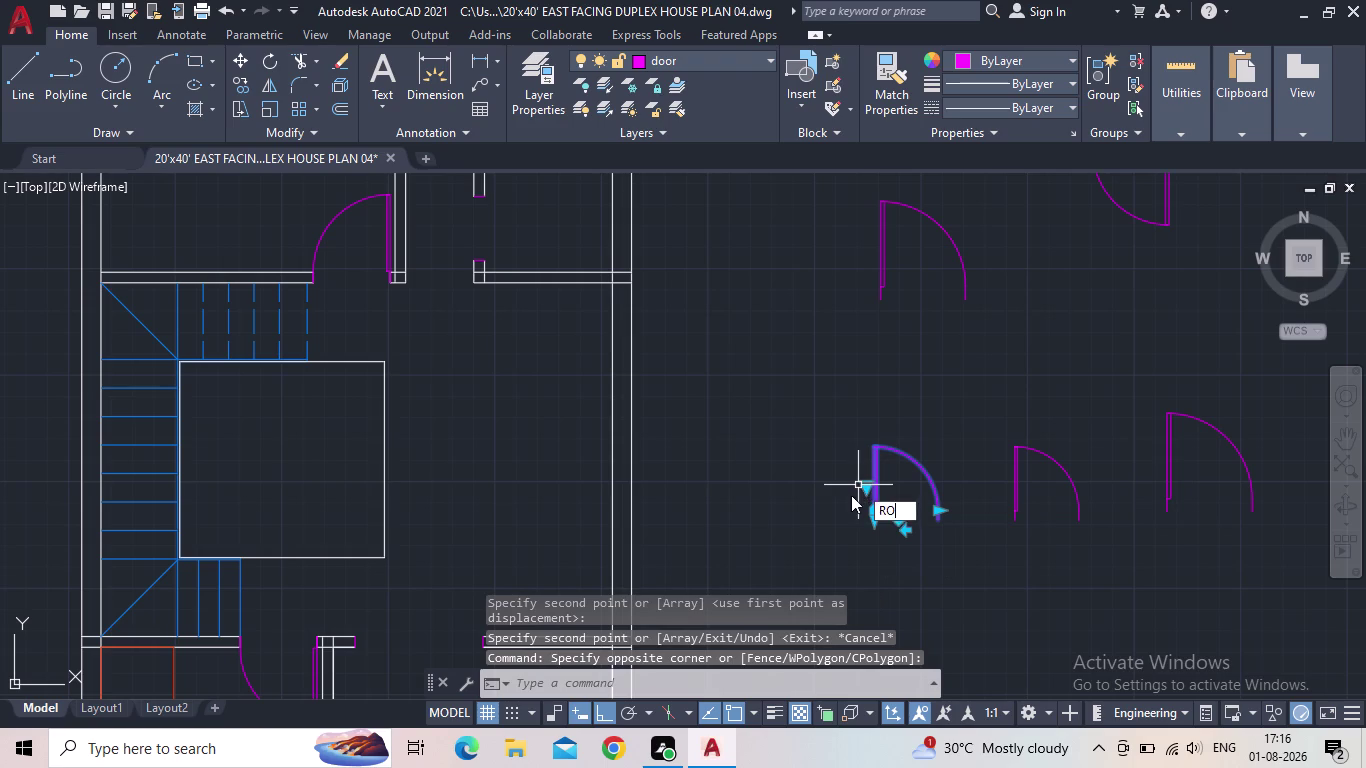
key(Return)
drag(875, 521, 865, 516)
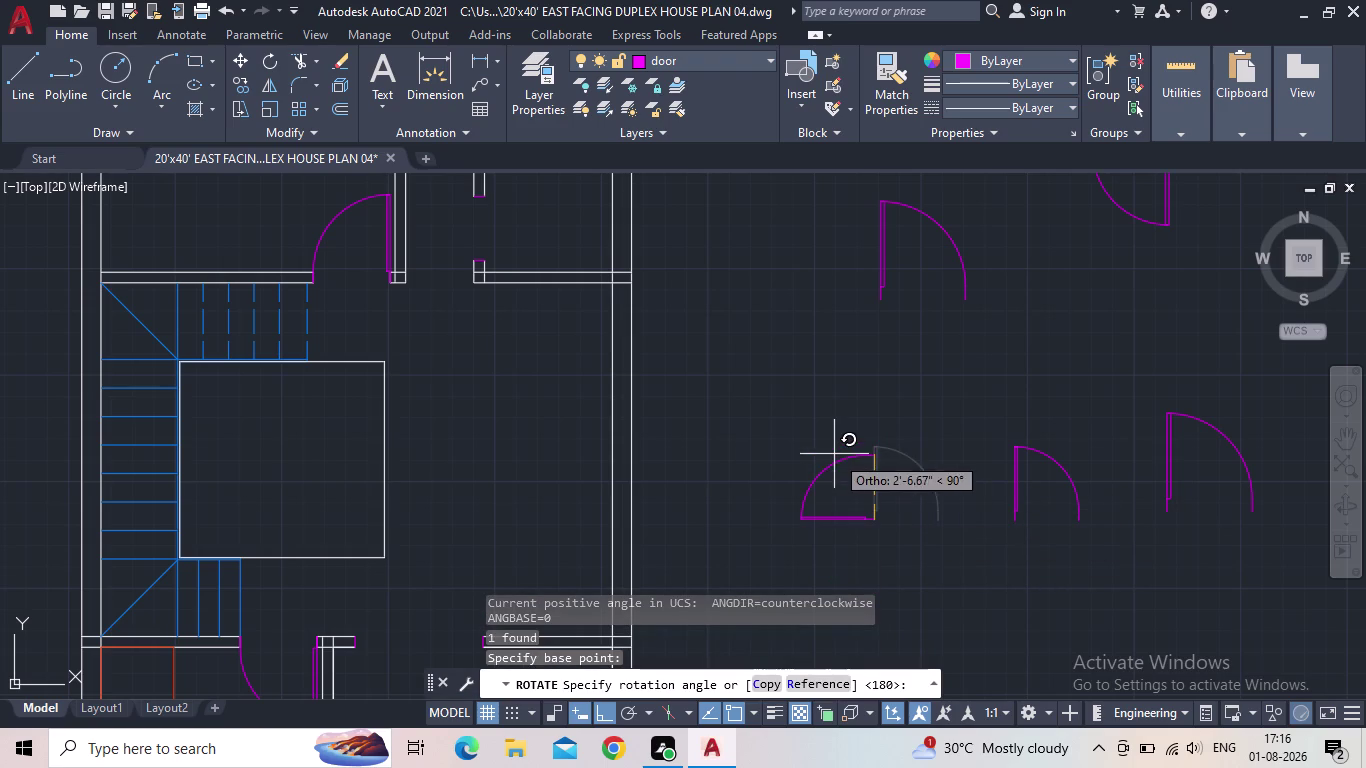
click(951, 641)
scroll(down, 3)
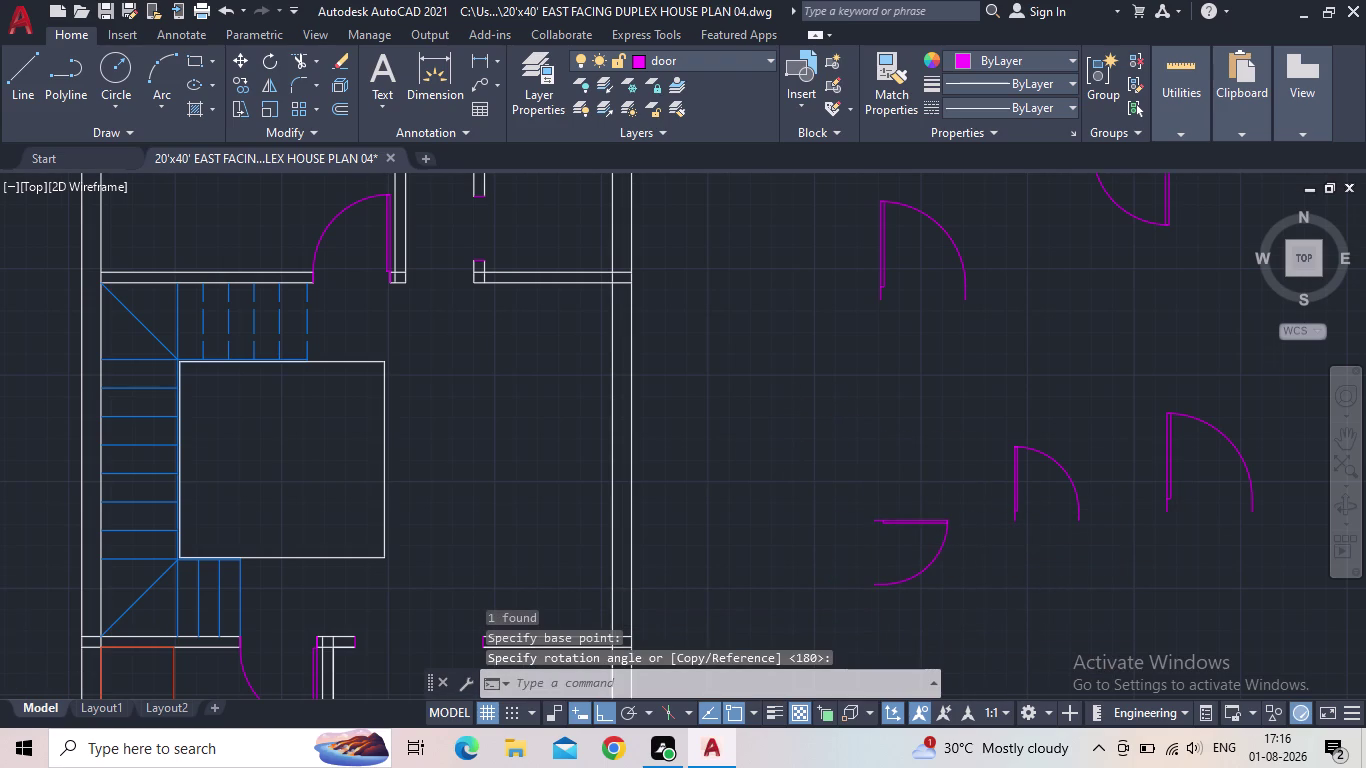
middle_drag(934, 590, 921, 582)
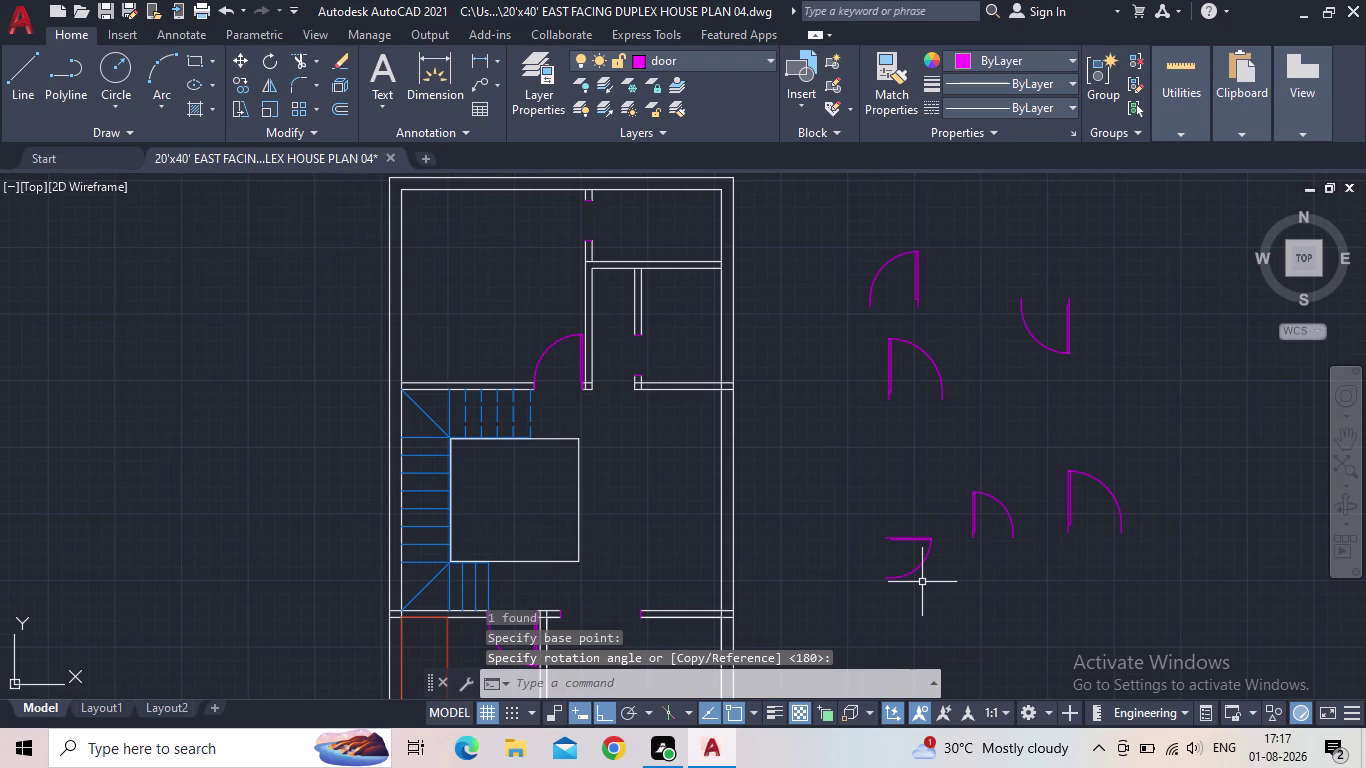
key(Escape)
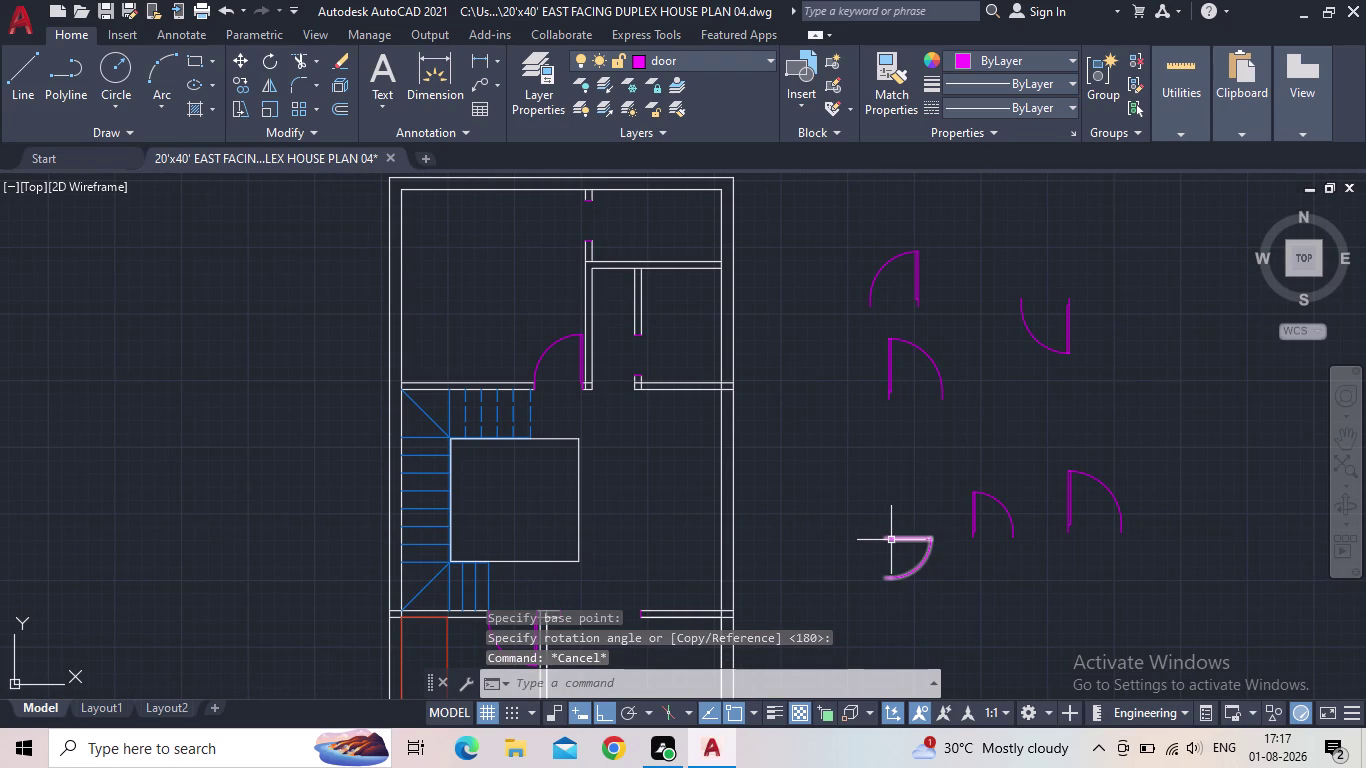
scroll(up, 3)
click(899, 536)
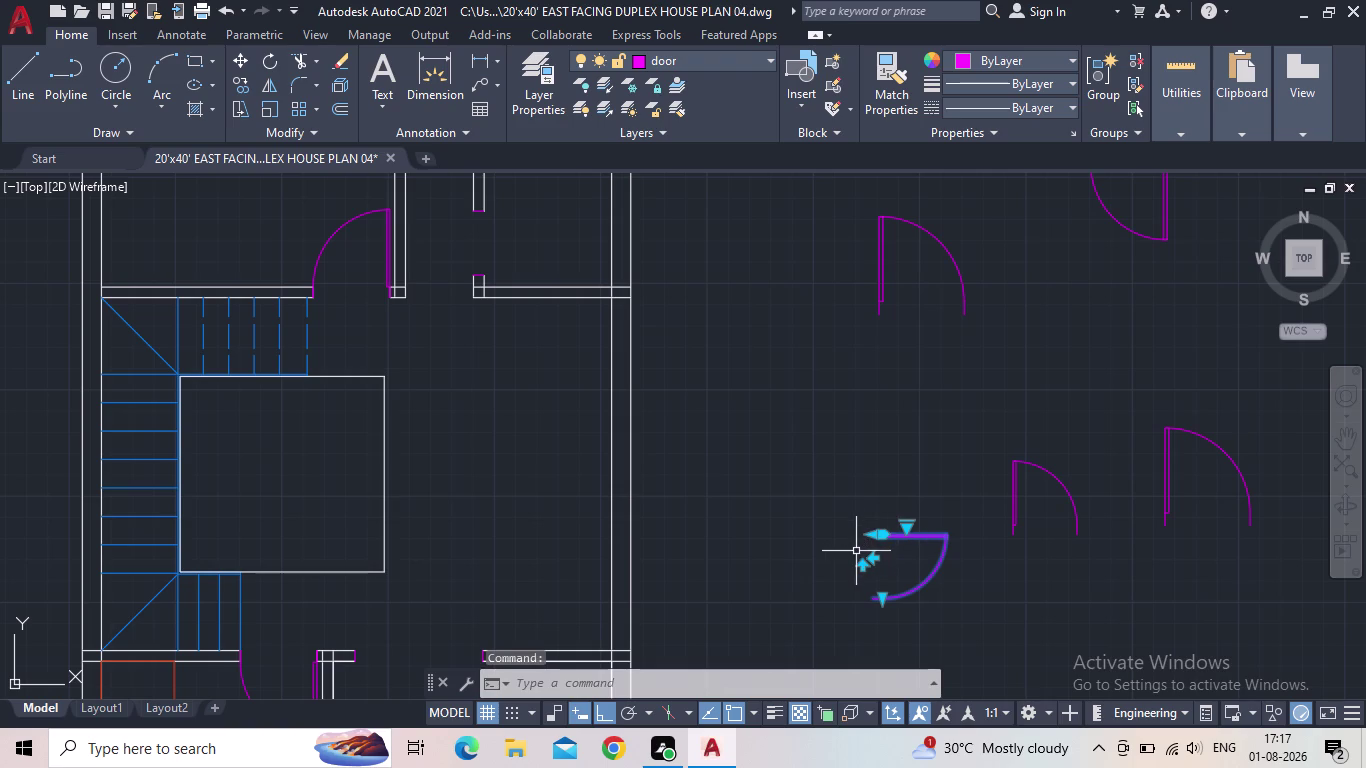
Copy the rotated 2'6" door, using its corner as the base point.
key(c)
key(o)
key(Return)
scroll(up, 3)
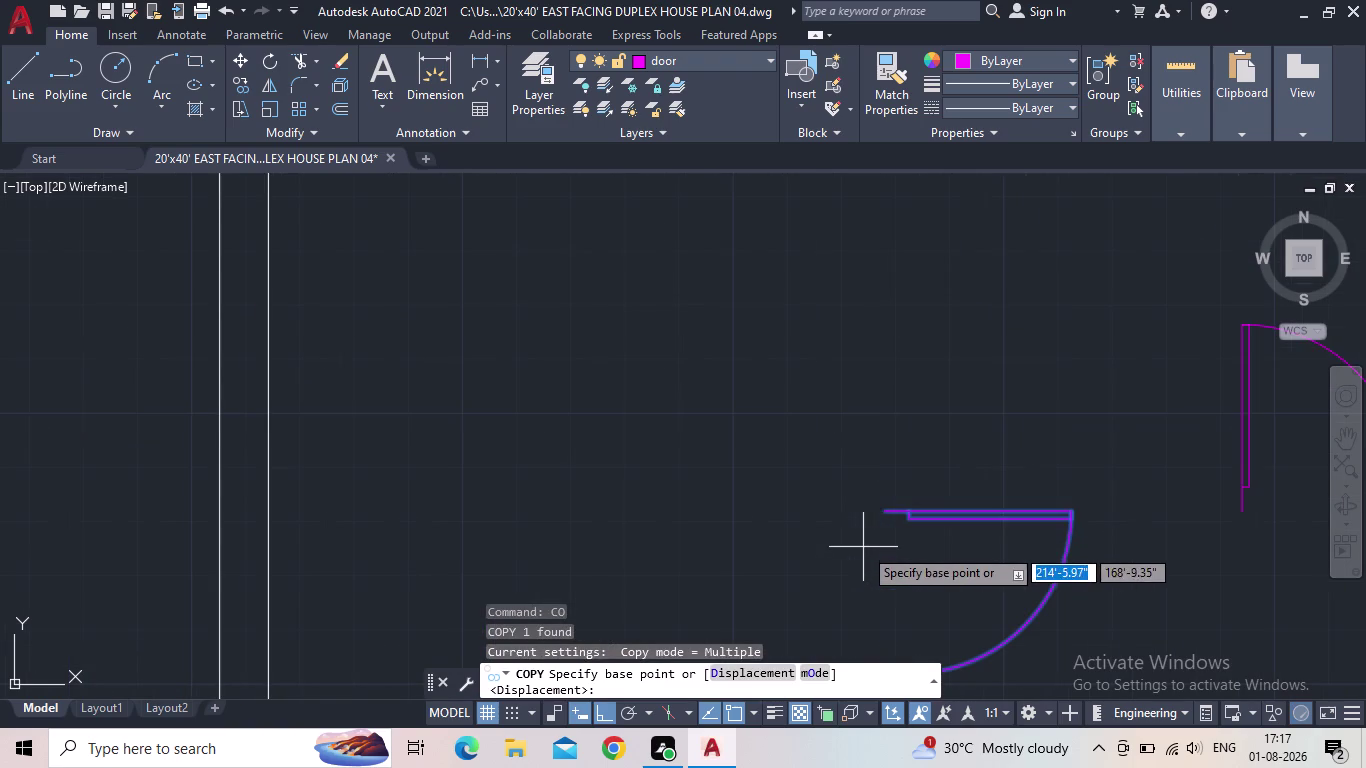
click(884, 514)
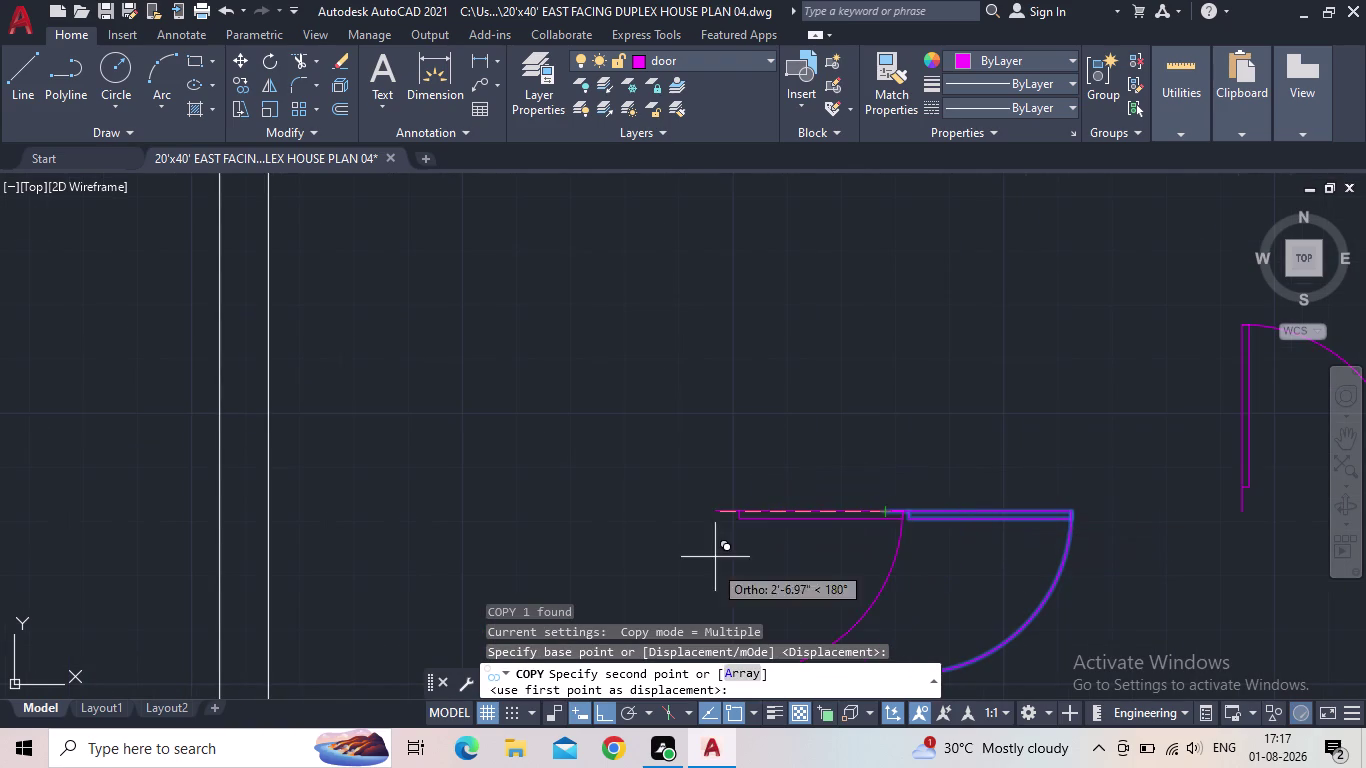
click(604, 704)
middle_drag(615, 341, 622, 374)
scroll(down, 3)
scroll(down, 3)
middle_drag(429, 266, 529, 500)
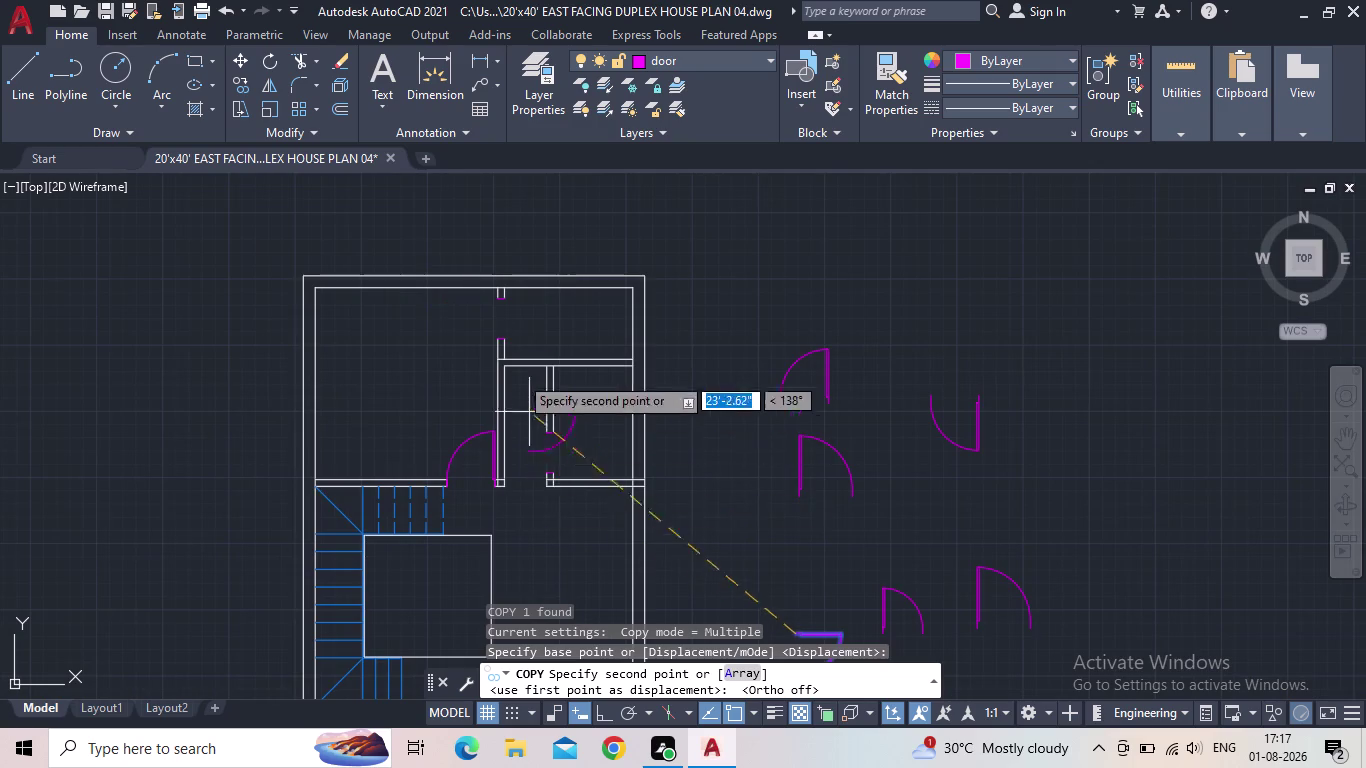
scroll(up, 3)
scroll(up, 3)
scroll(up, 3)
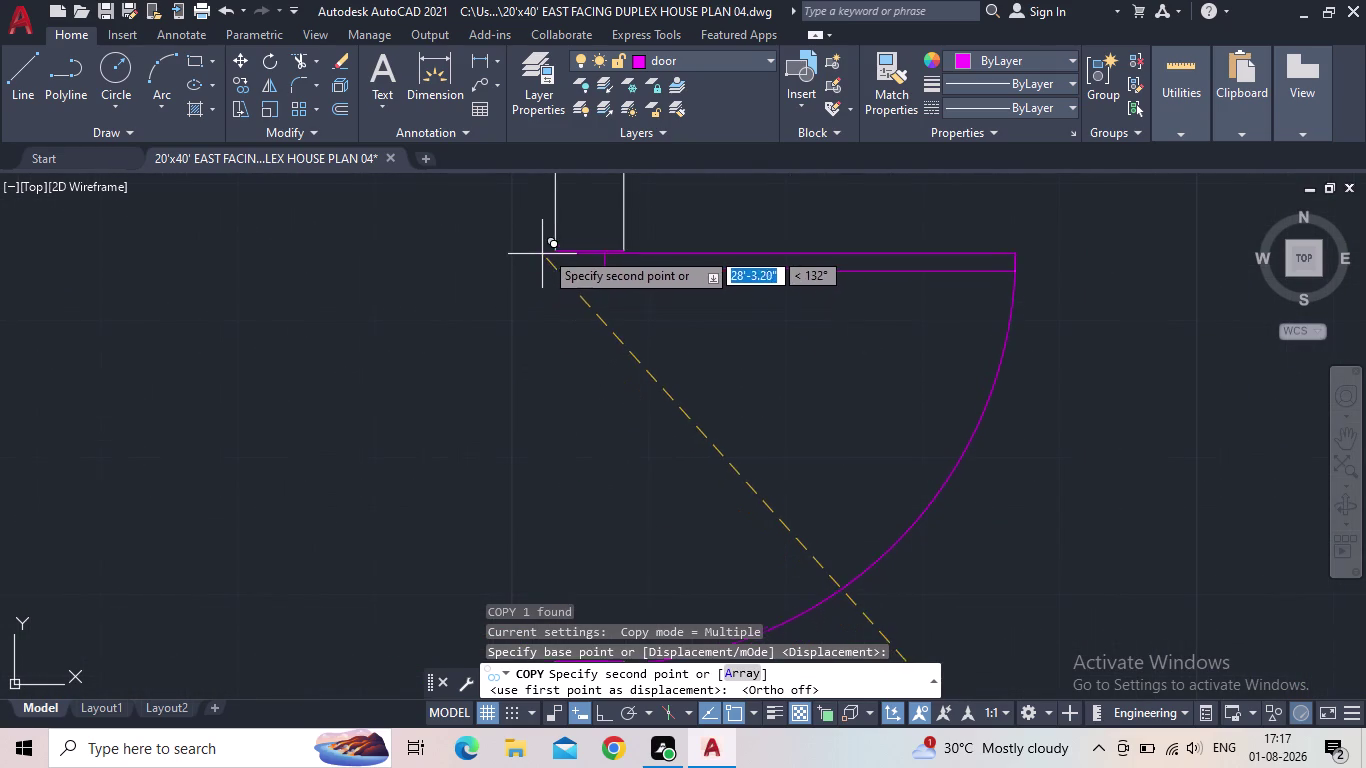
Place the door copy in the top wall opening of the plan.
click(549, 247)
scroll(down, 3)
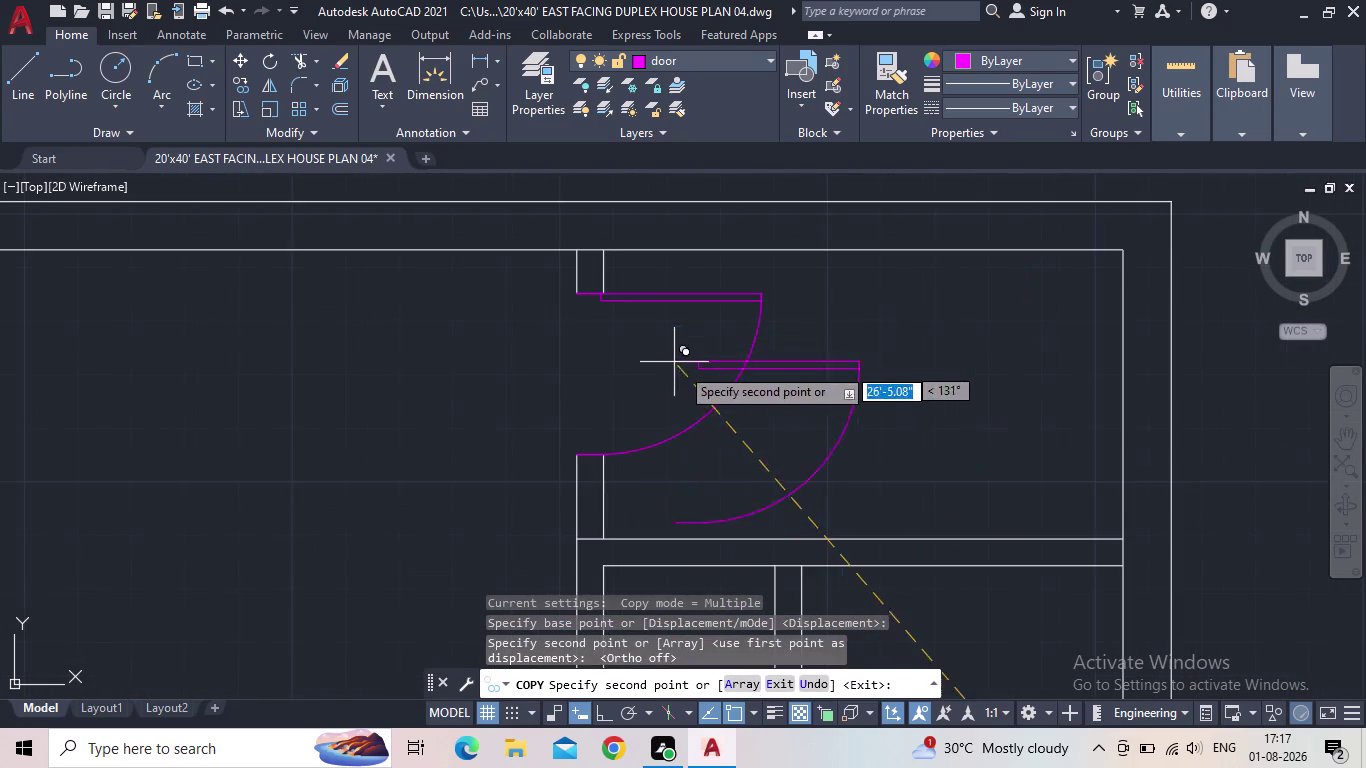
middle_drag(684, 371, 651, 337)
scroll(down, 3)
key(Escape)
middle_drag(867, 419, 846, 404)
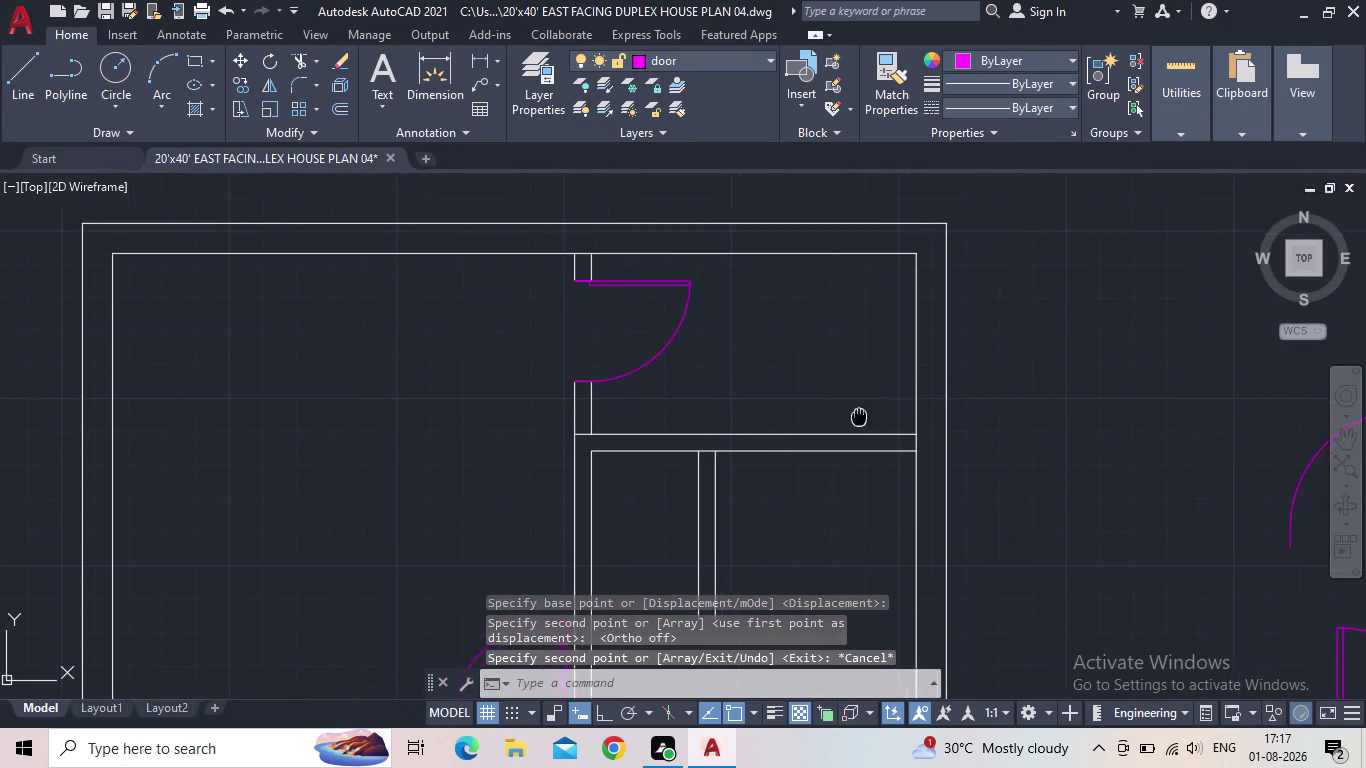
middle_drag(846, 404, 753, 305)
scroll(down, 3)
scroll(up, 3)
click(866, 460)
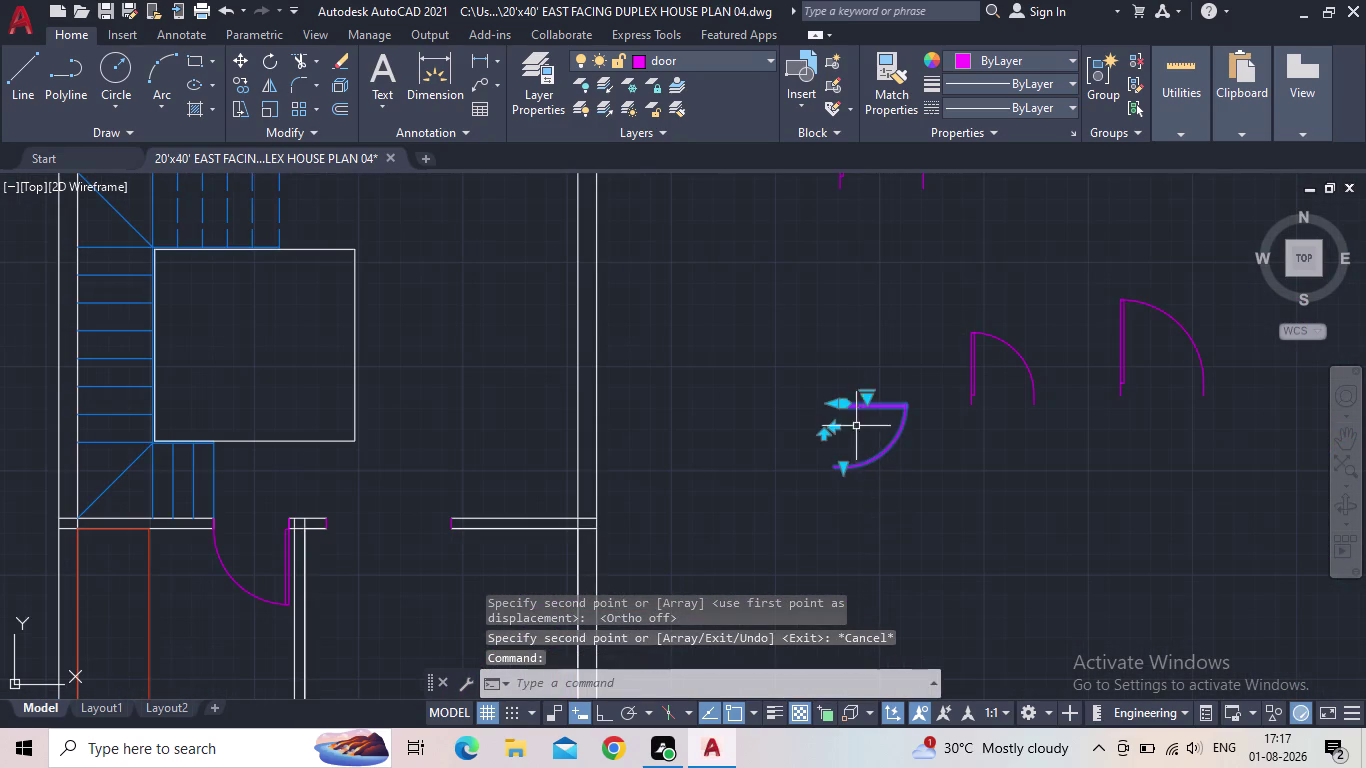
Select the rotated door and copy it, using its corner as the base point.
click(825, 434)
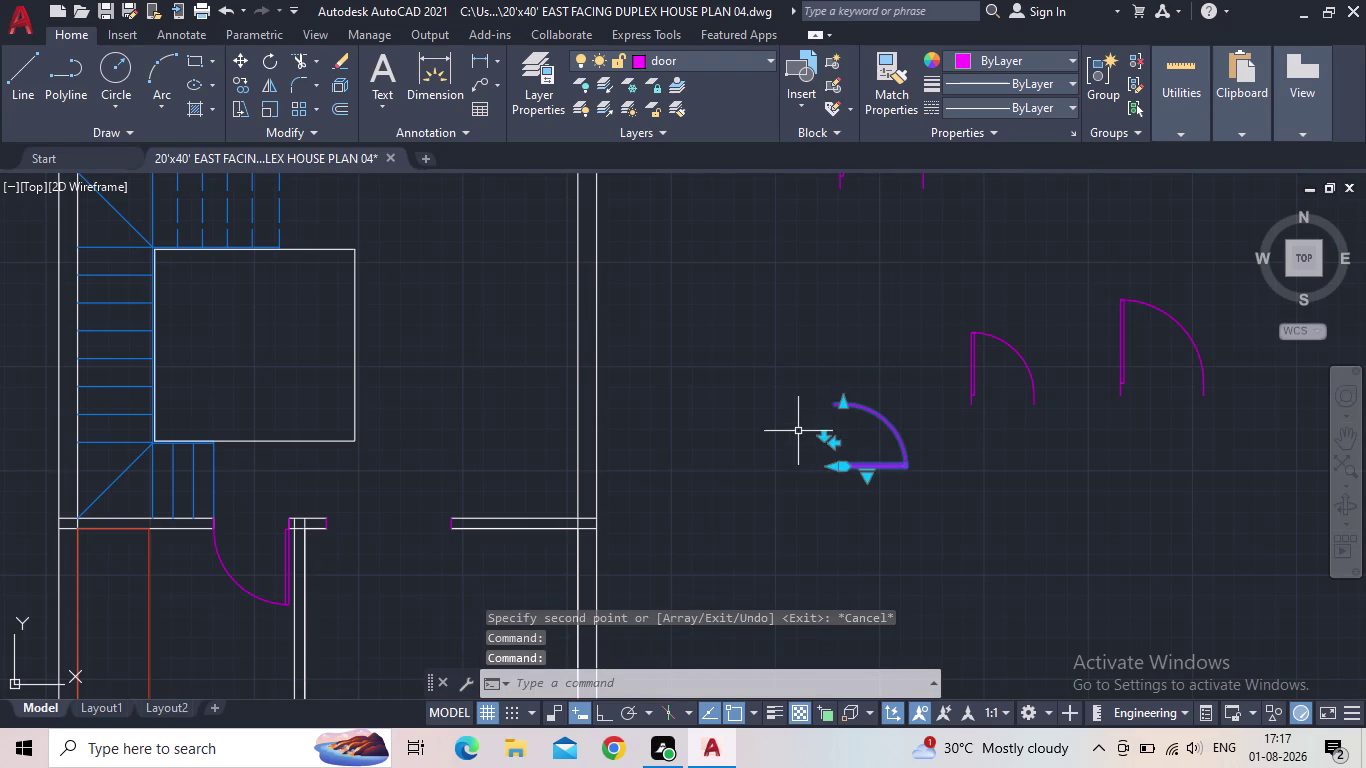
scroll(down, 3)
scroll(up, 3)
scroll(up, 3)
key(Escape)
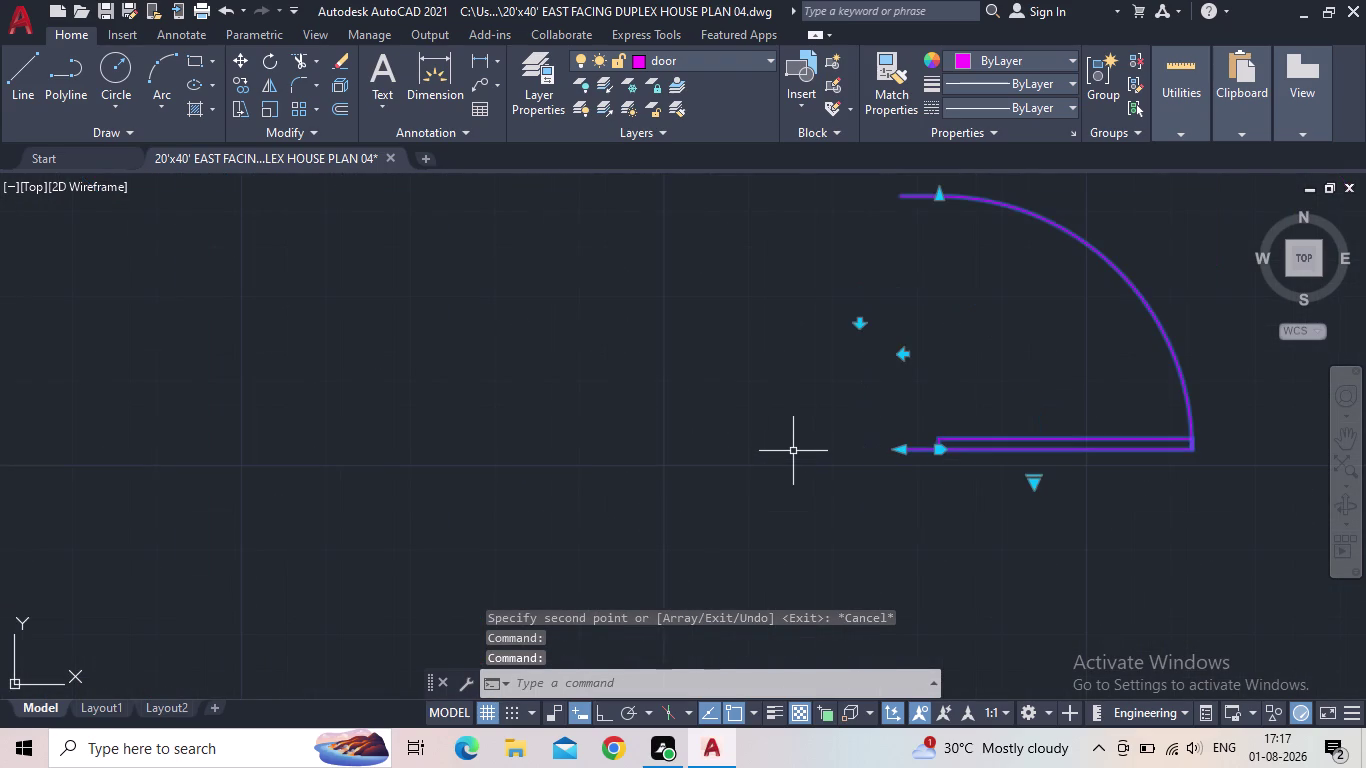
click(904, 452)
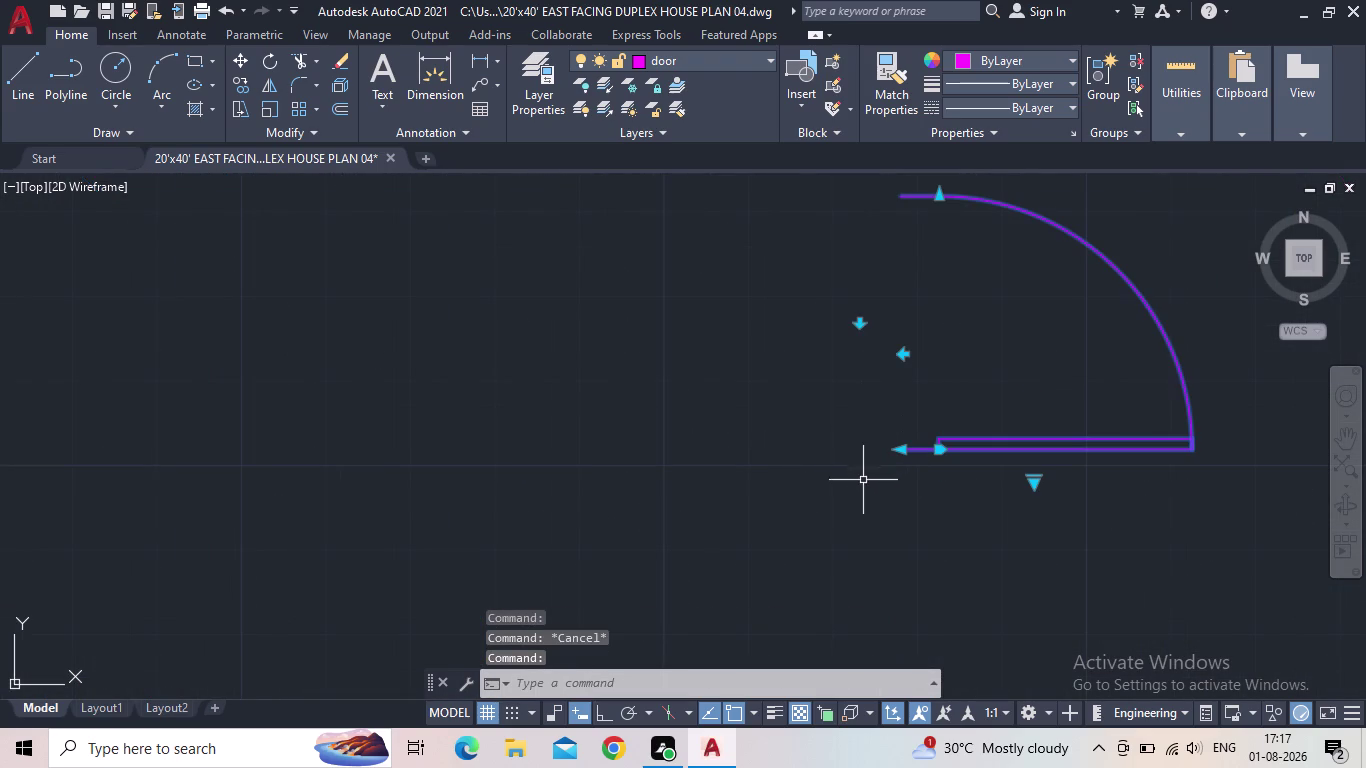
key(c)
key(o)
key(Return)
click(897, 449)
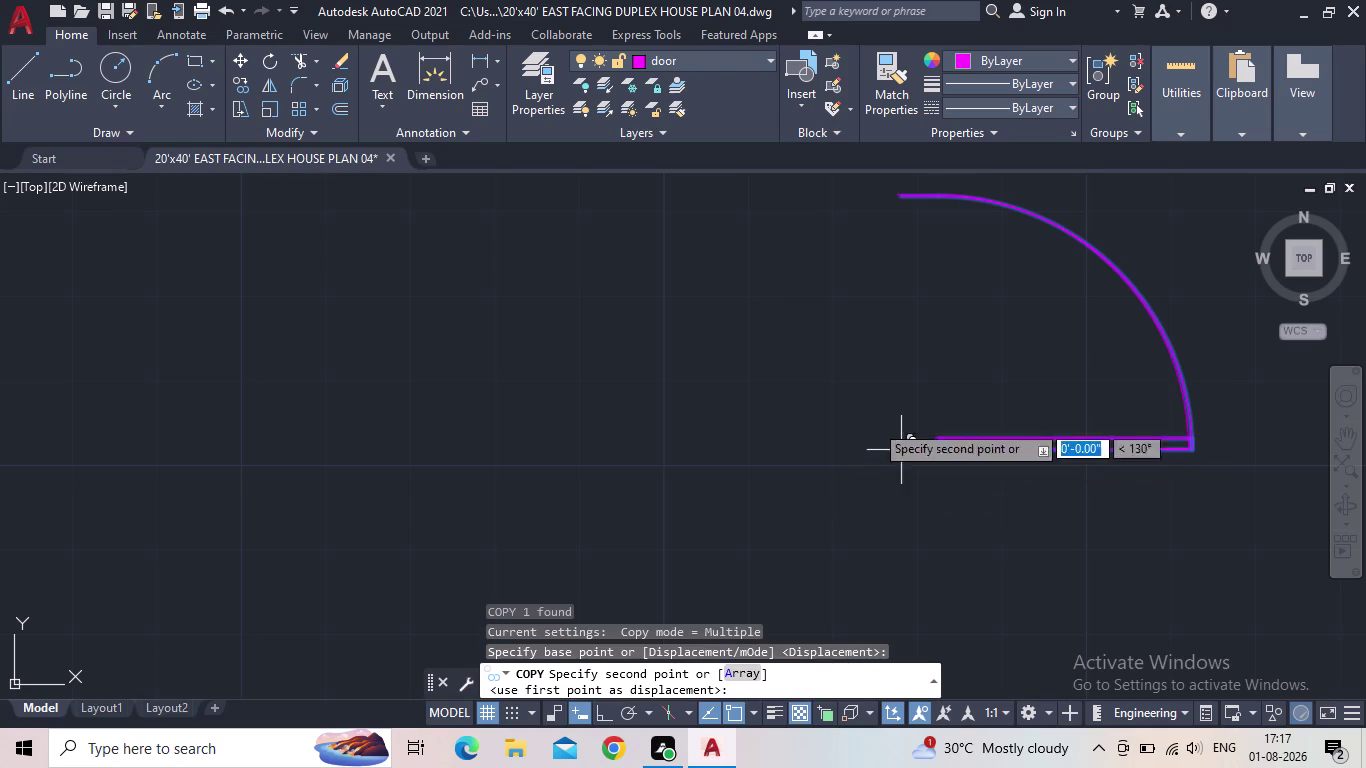
Snap the door copy into the inner partition opening between the rooms.
middle_drag(584, 381, 770, 539)
scroll(down, 3)
scroll(down, 3)
middle_drag(410, 401, 538, 696)
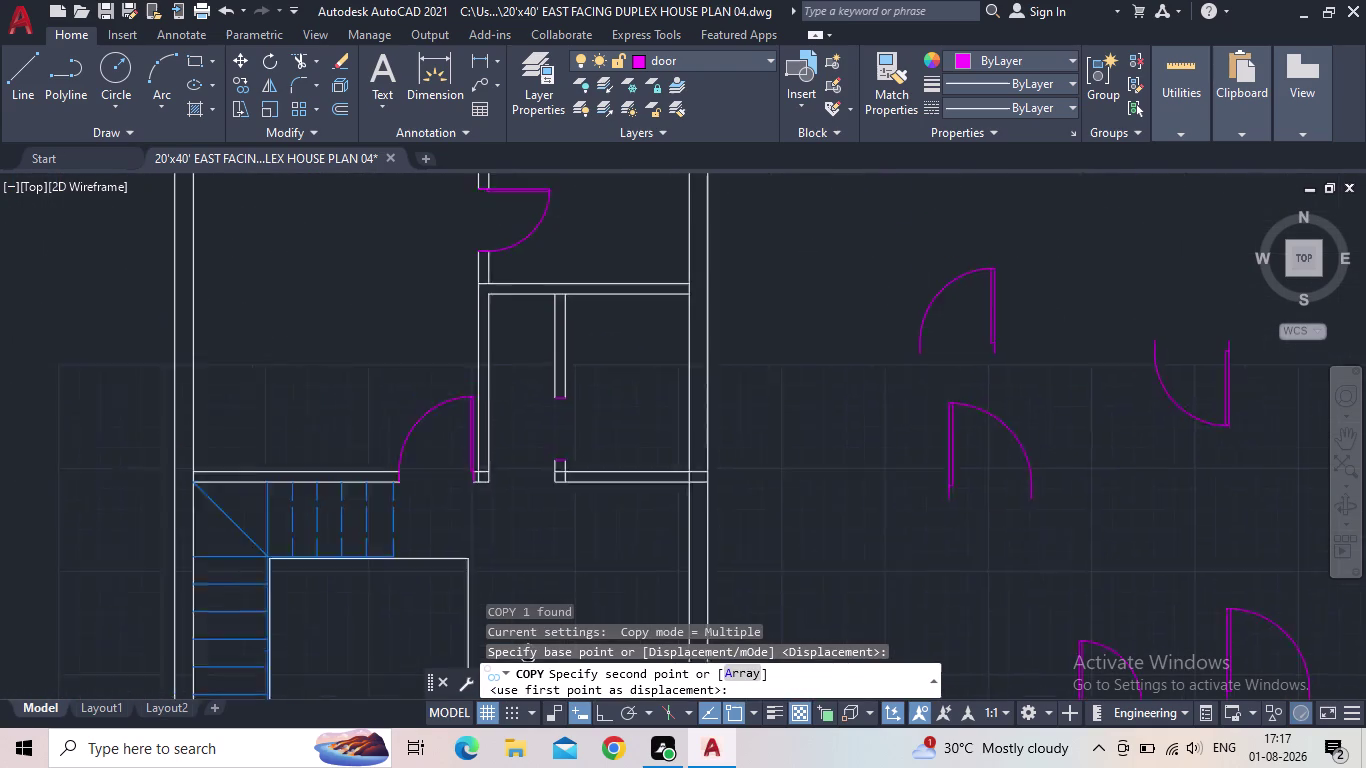
middle_drag(538, 696, 548, 741)
scroll(up, 3)
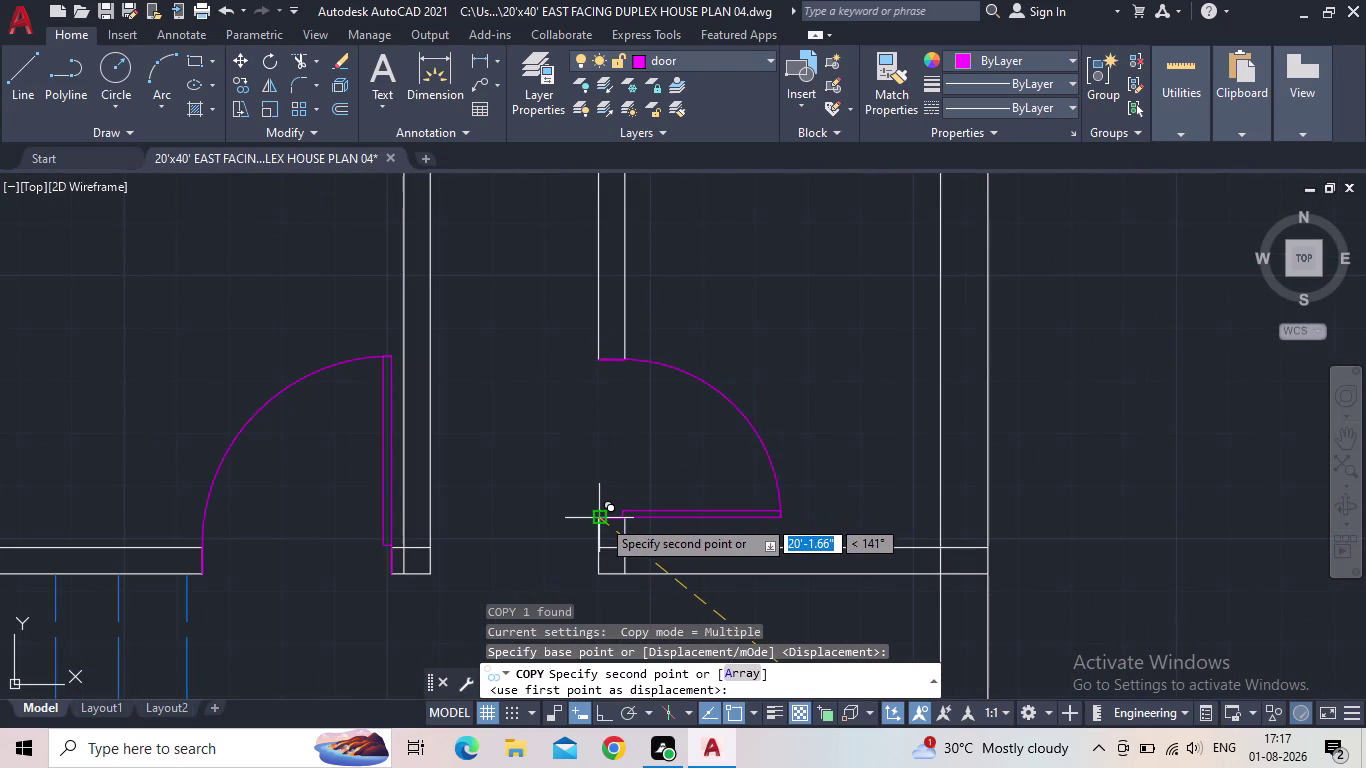
click(601, 518)
key(Escape)
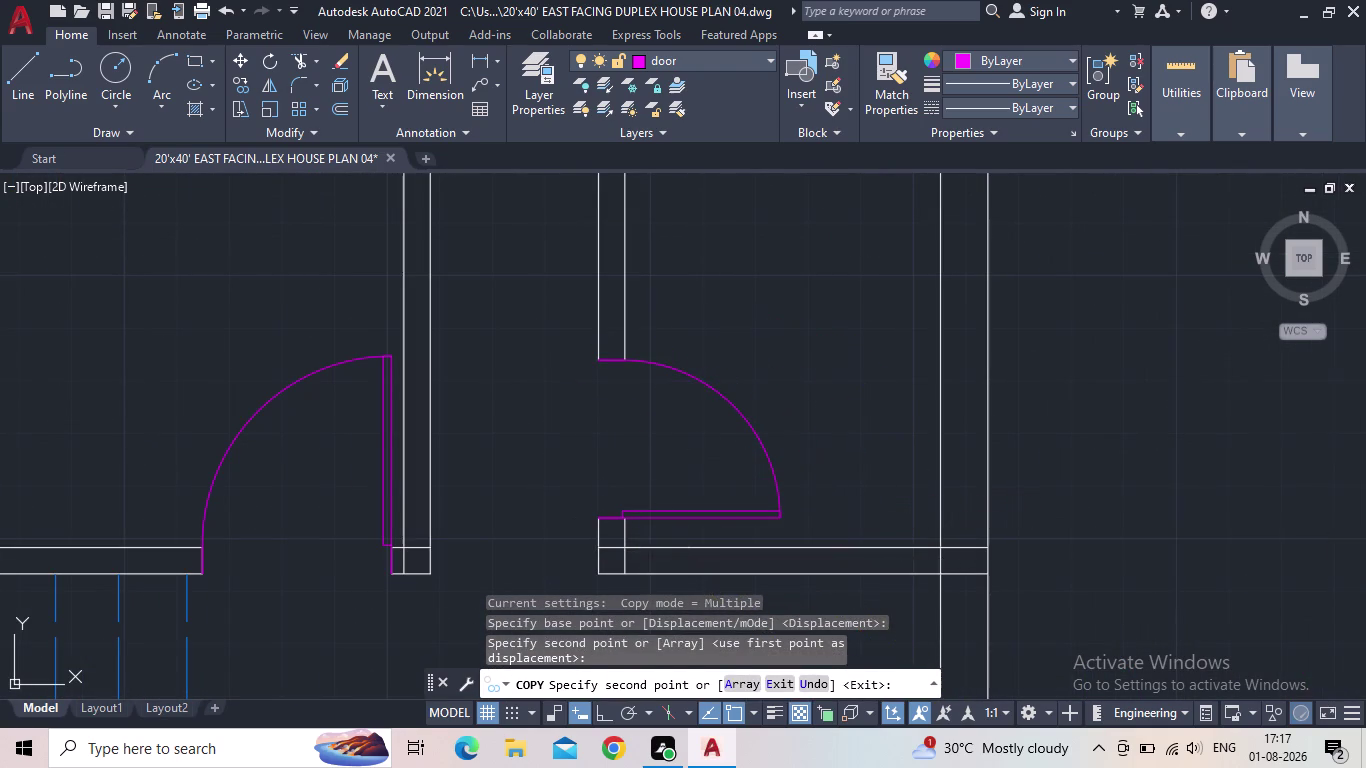
Save the drawing and view the whole plan.
scroll(down, 3)
click(103, 4)
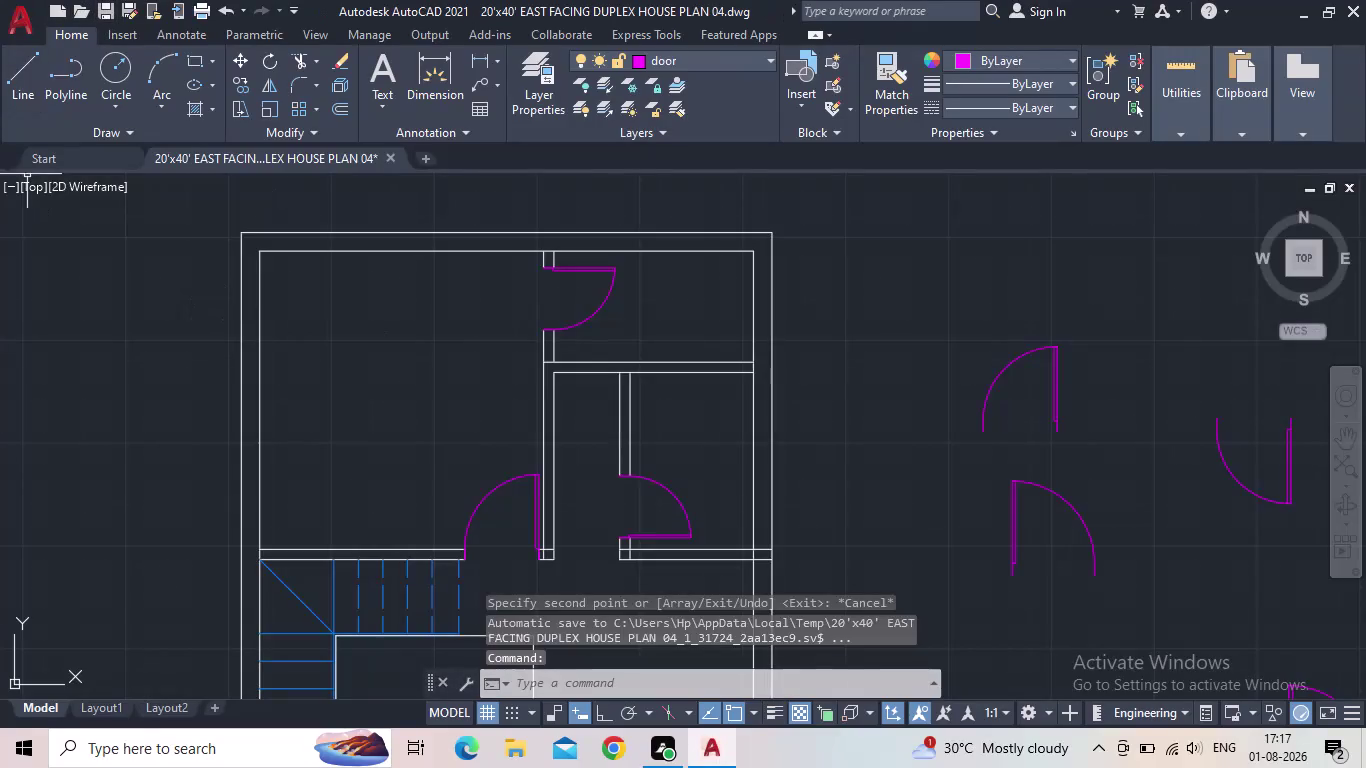
middle_drag(645, 487, 563, 452)
scroll(down, 3)
middle_drag(701, 496, 697, 442)
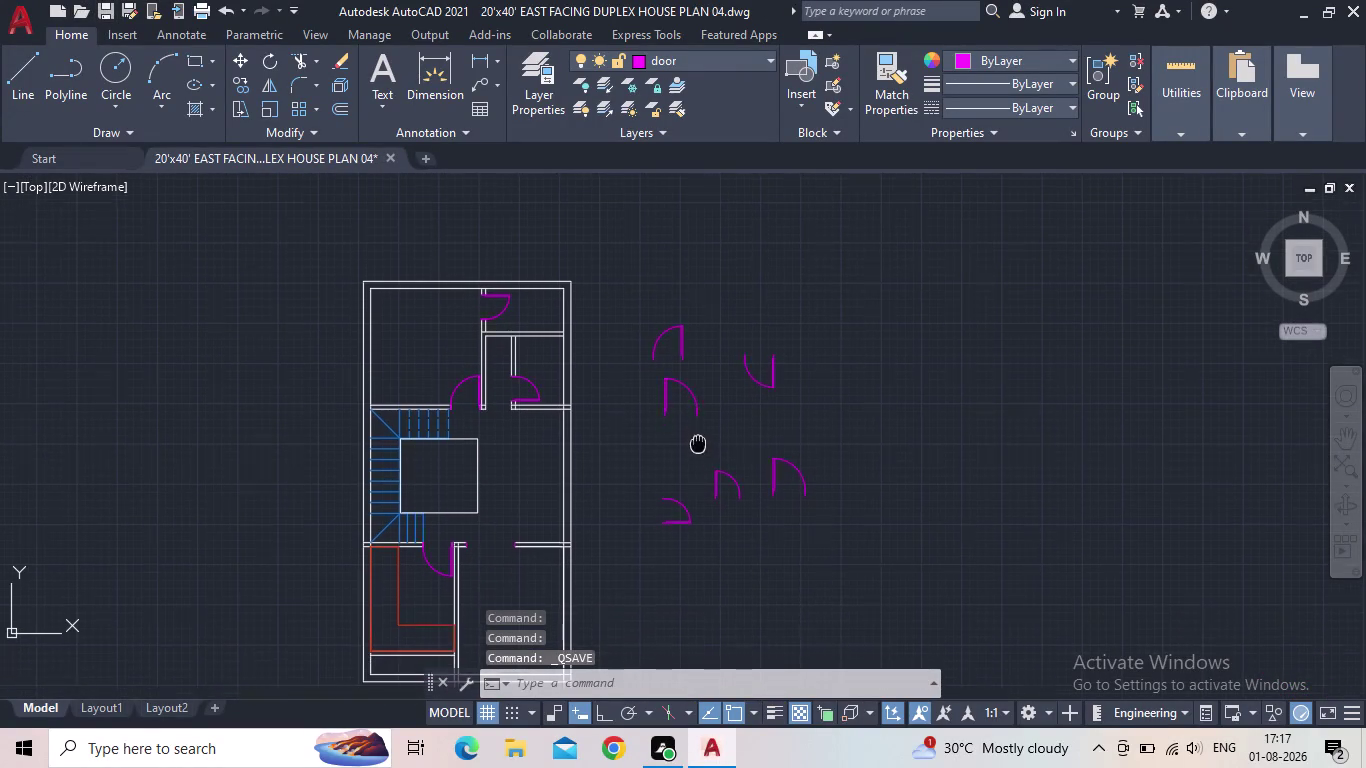